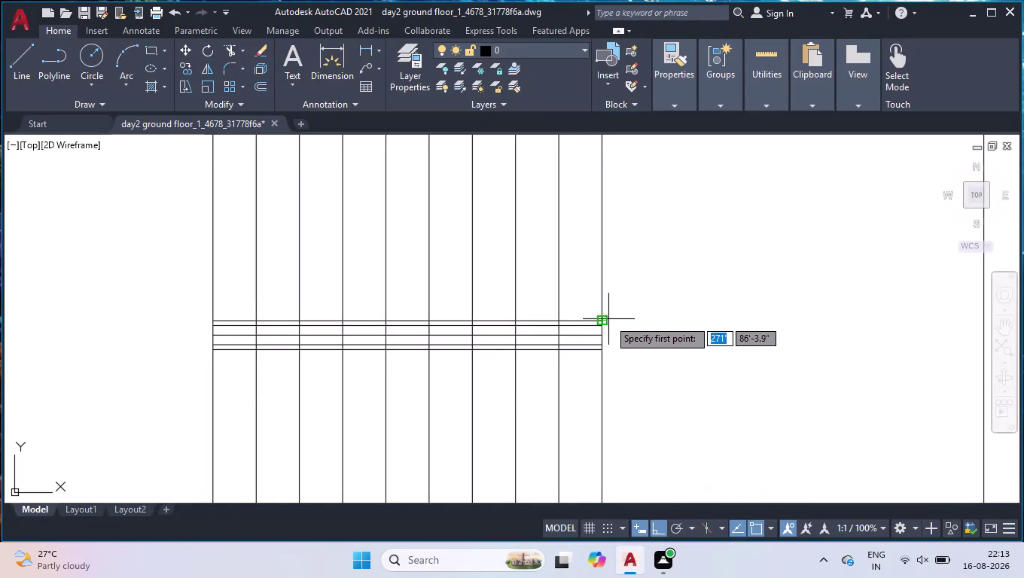
Draw a three-point polyline end cap beyond the beam strip's right end.
scroll(up, 3)
drag(591, 323, 580, 274)
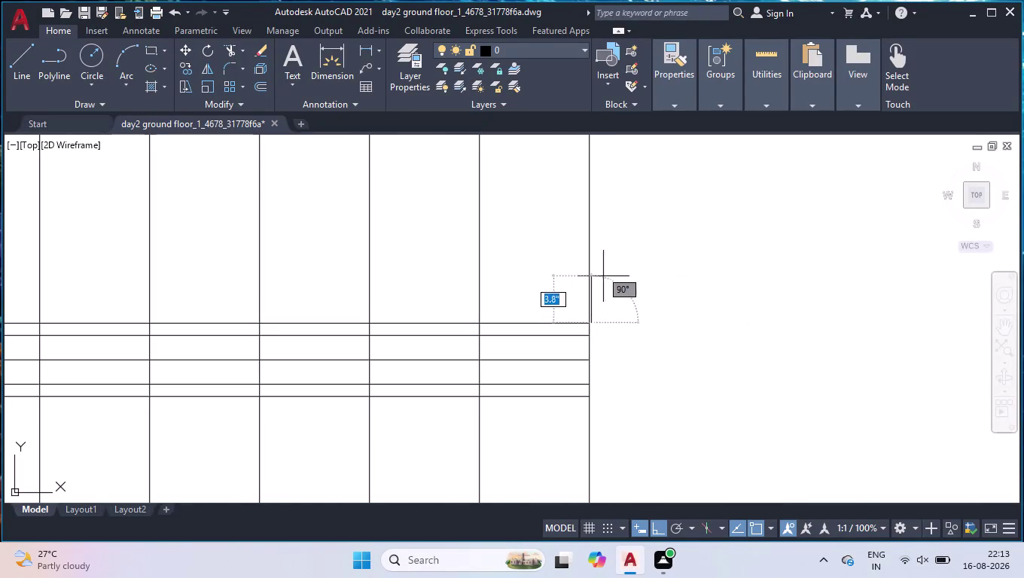
click(614, 324)
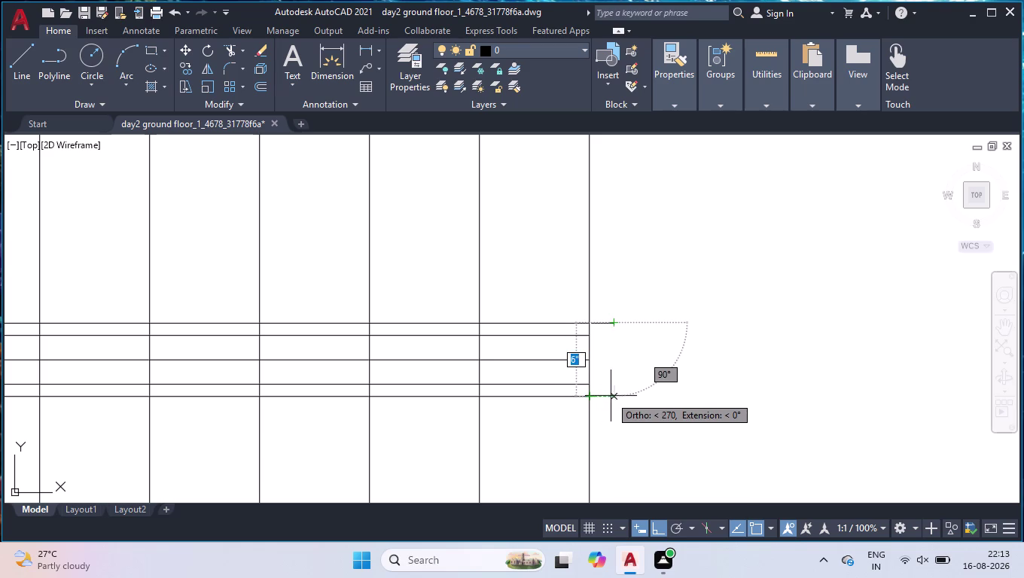
click(614, 398)
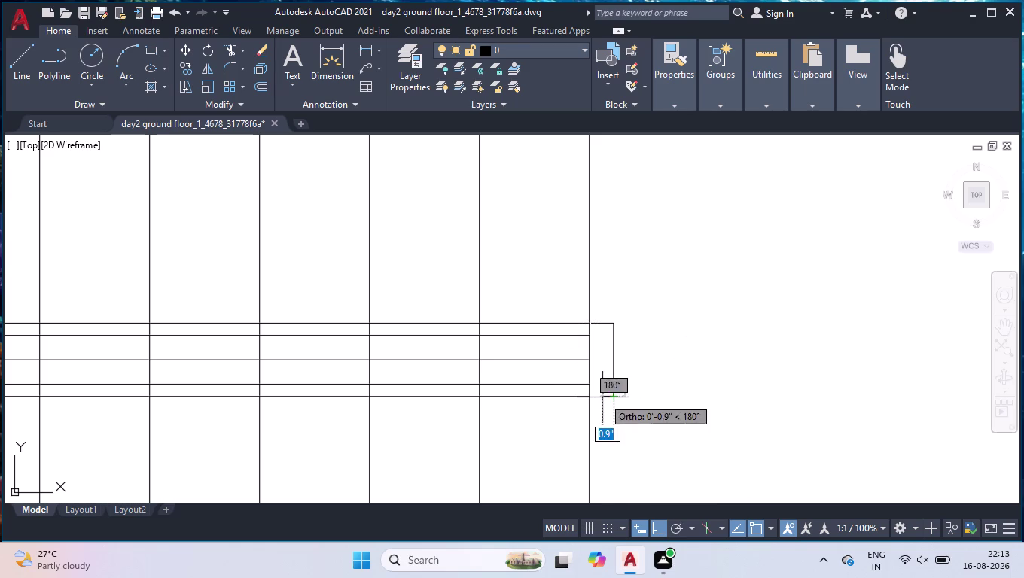
click(592, 399)
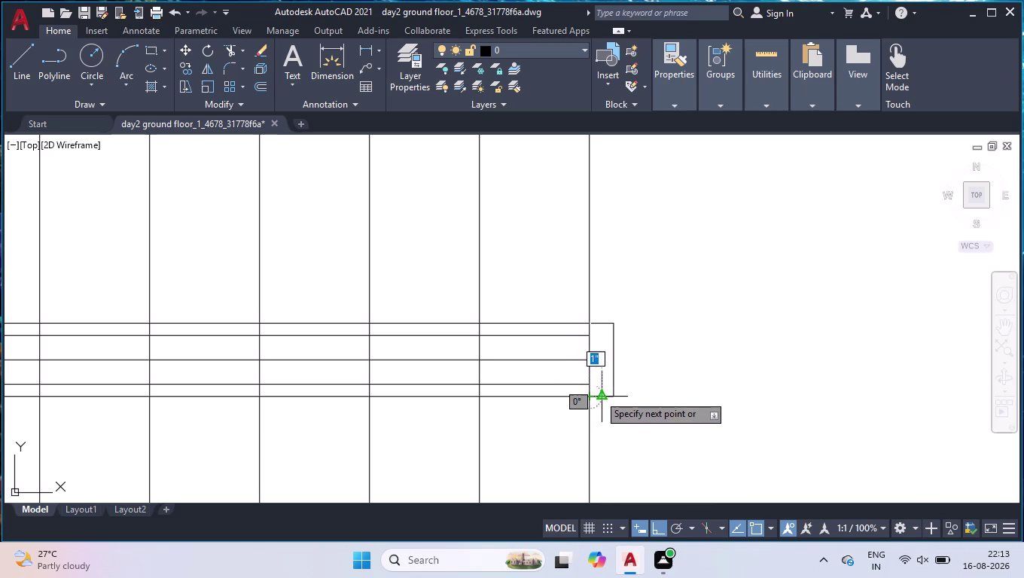
key(space)
Extend the strip lines to the end cap with EX and a fence.
scroll(up, 3)
text(ex)
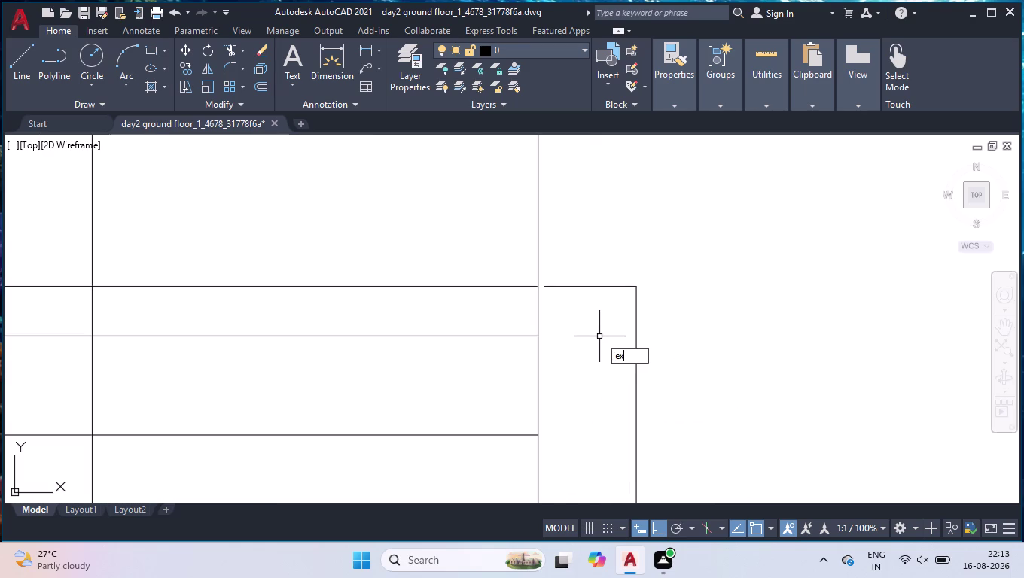
key(Return)
click(613, 250)
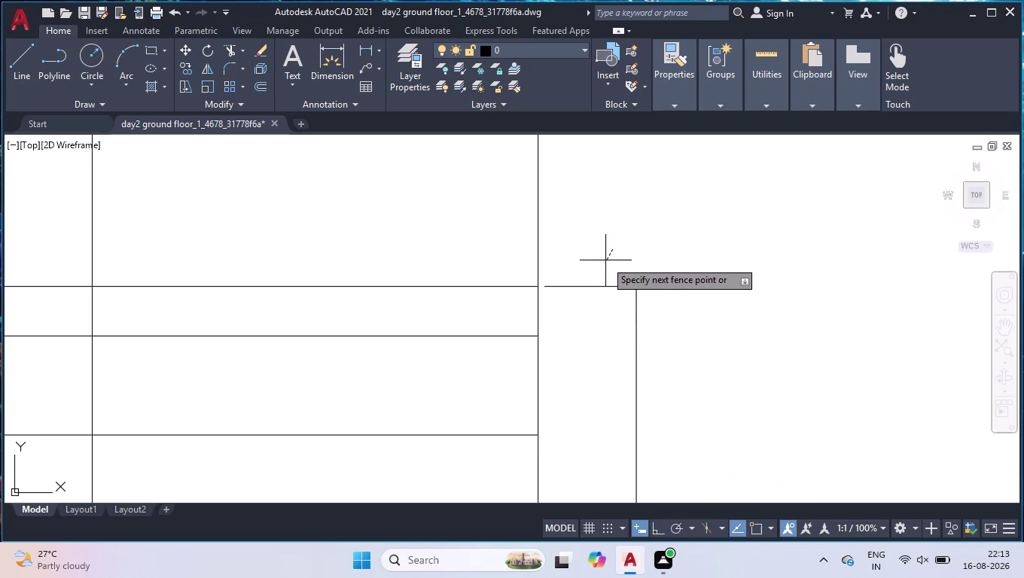
click(557, 299)
key(Return)
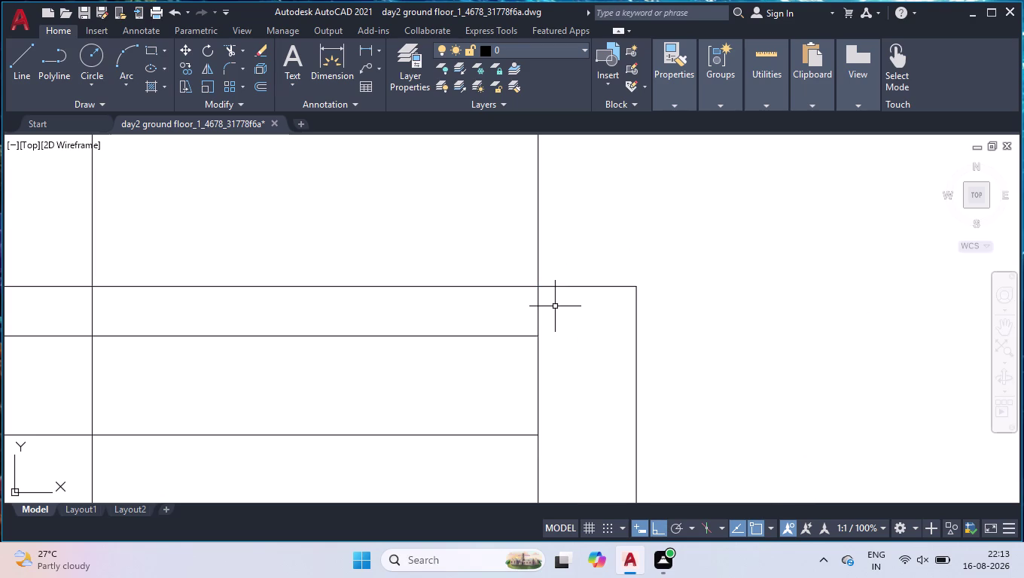
Select the new end cap outline.
scroll(down, 3)
click(692, 233)
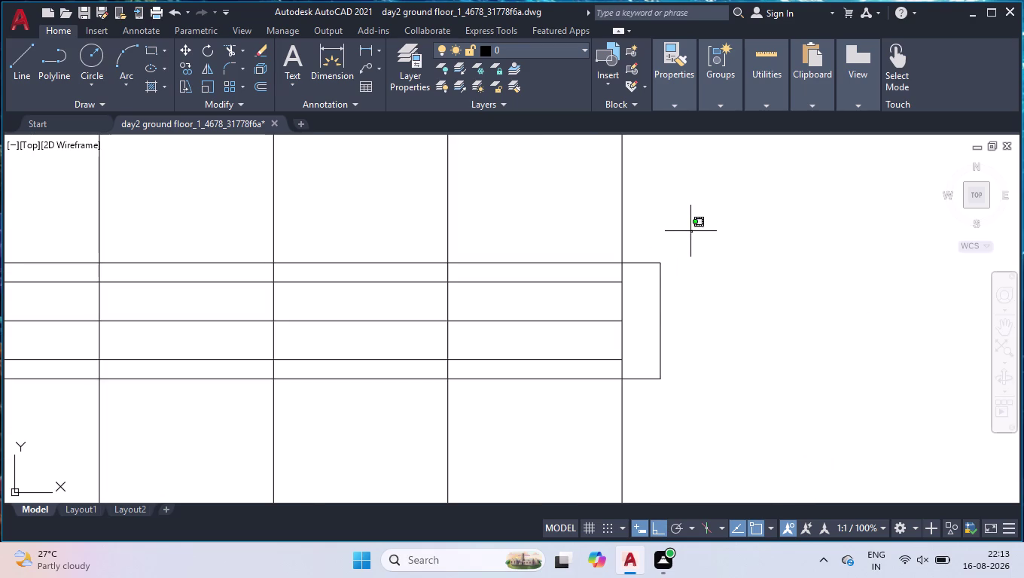
click(647, 419)
Select the right-end cap outline with a window.
key(j)
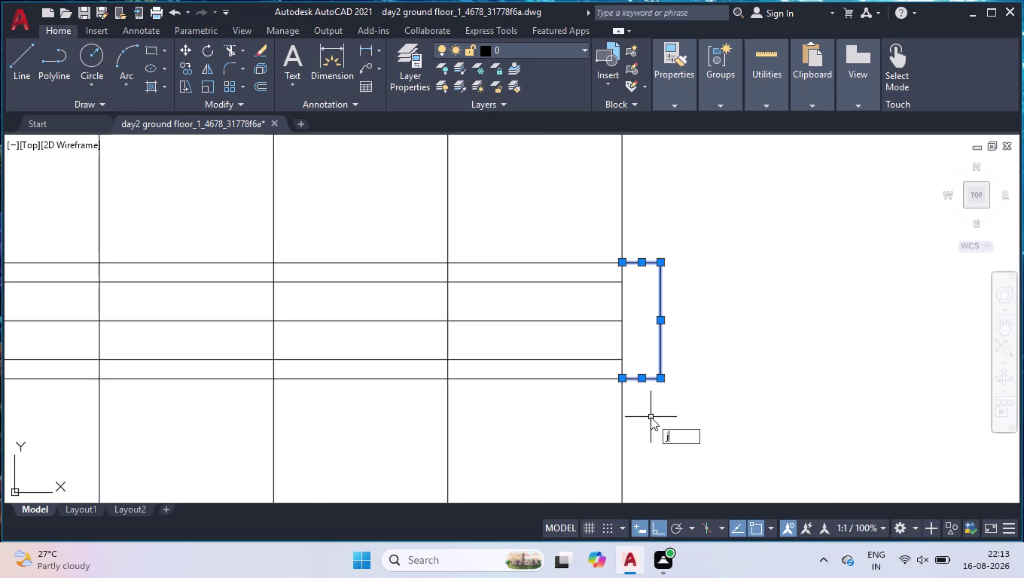
key(Return)
click(728, 229)
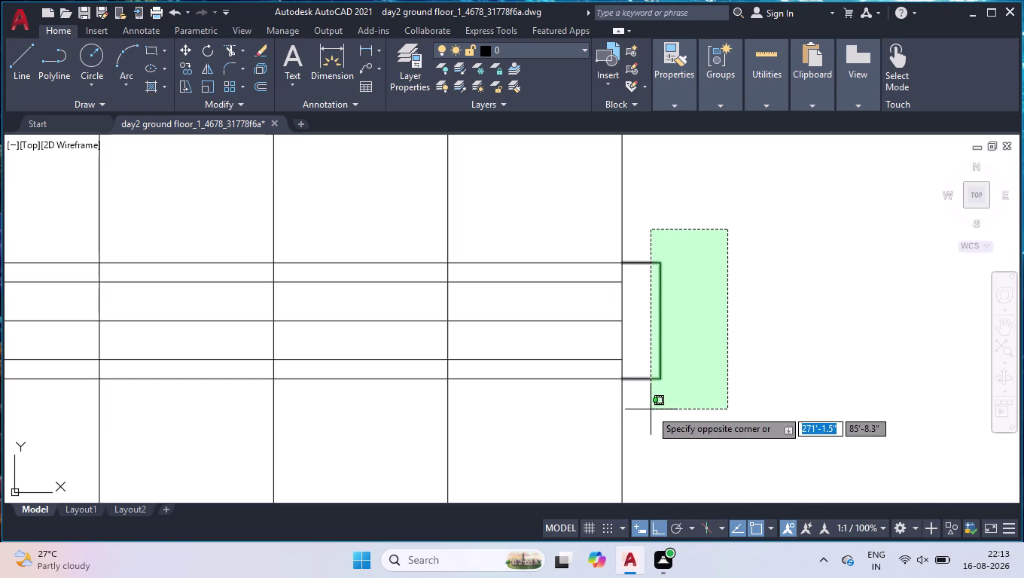
click(651, 409)
Mirror the end cap about the vertical grid line, keeping the original.
text(mi)
key(Return)
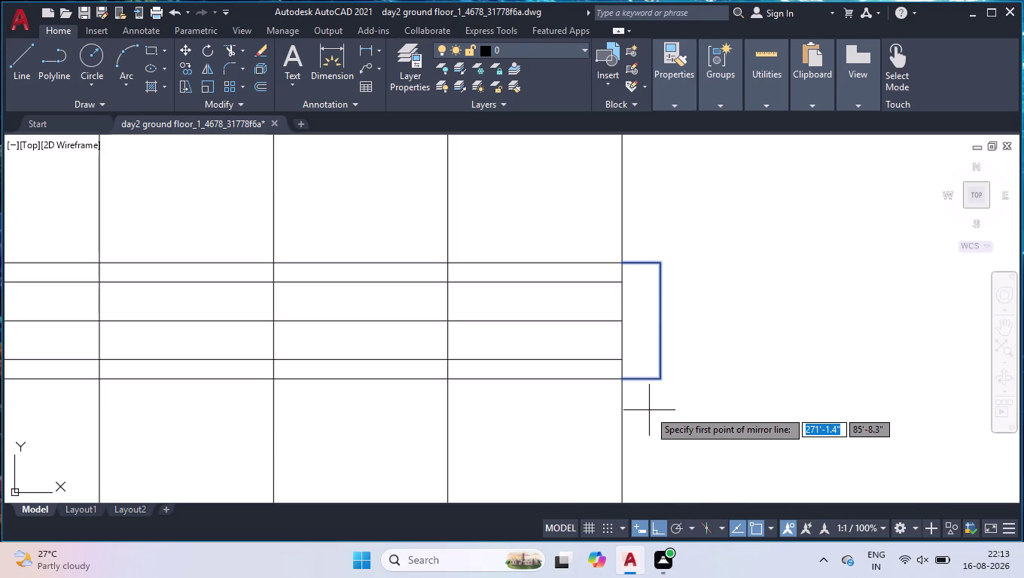
click(623, 378)
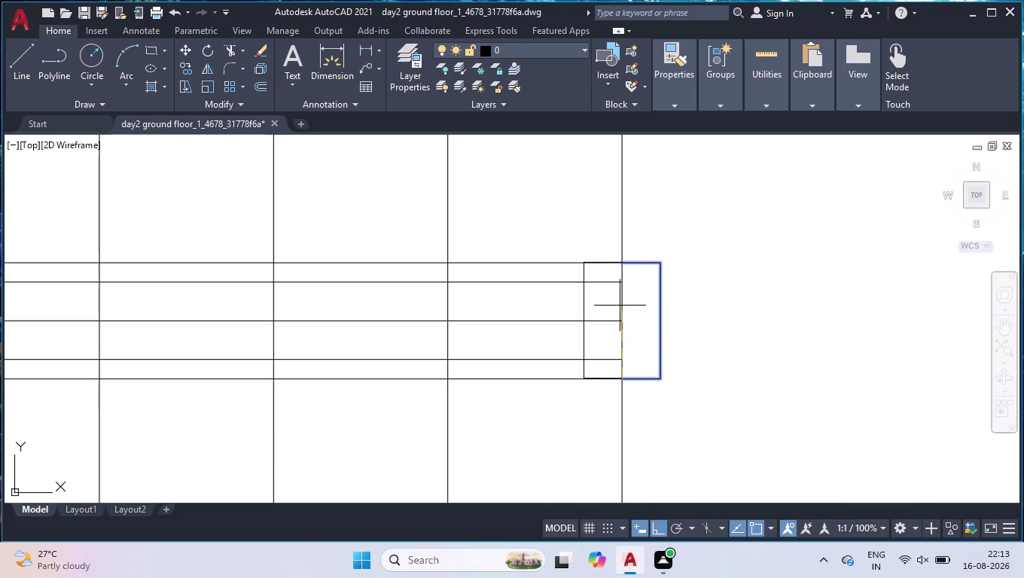
click(621, 266)
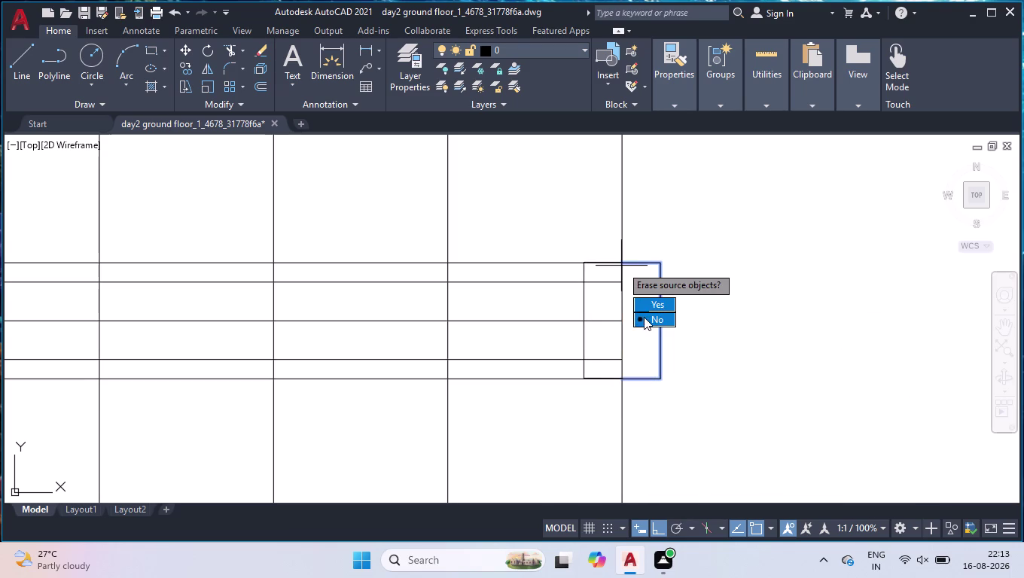
drag(644, 318, 622, 265)
Move the mirrored end cap copy to the beam strip's left end.
click(584, 296)
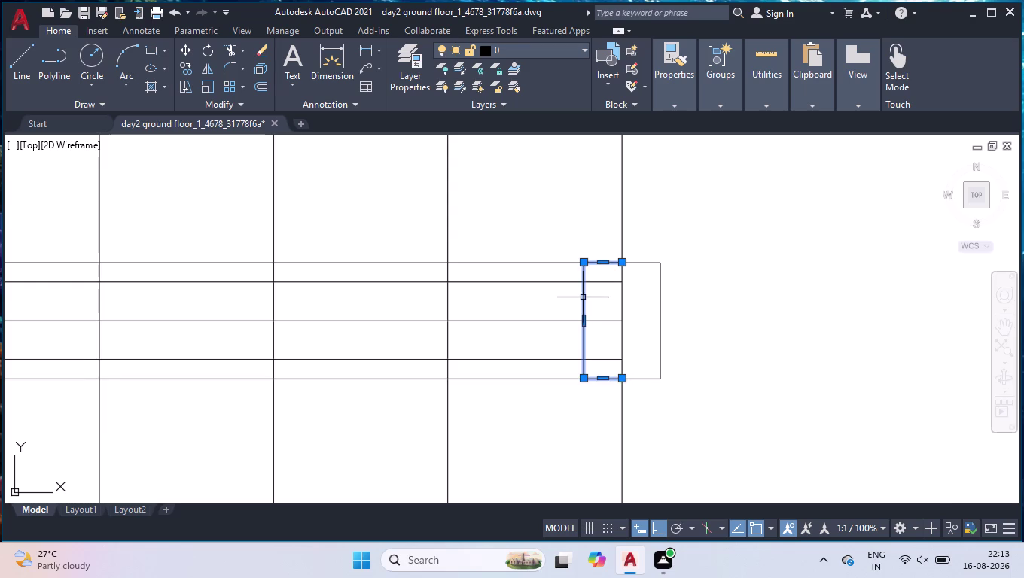
text(mov)
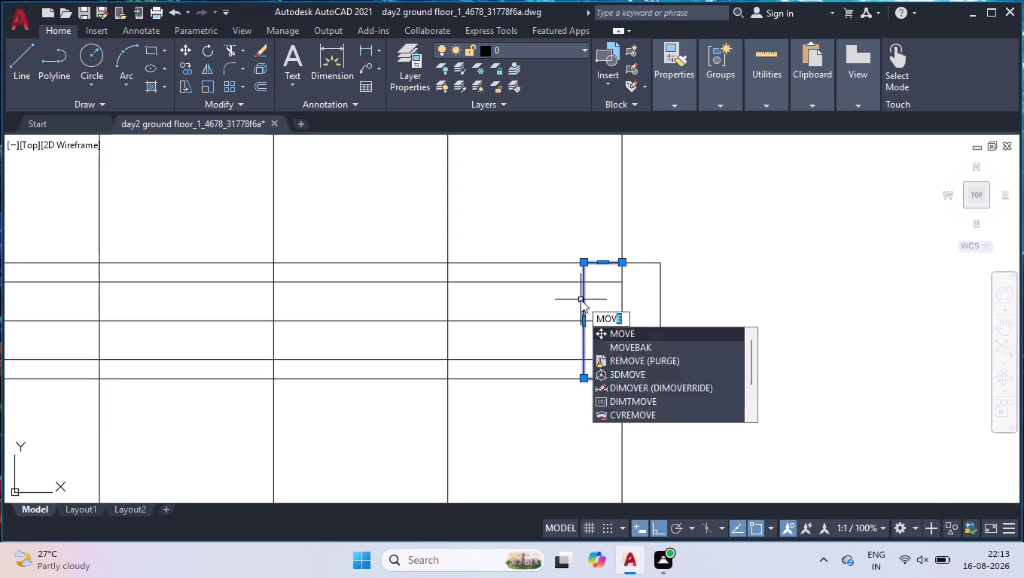
key(Return)
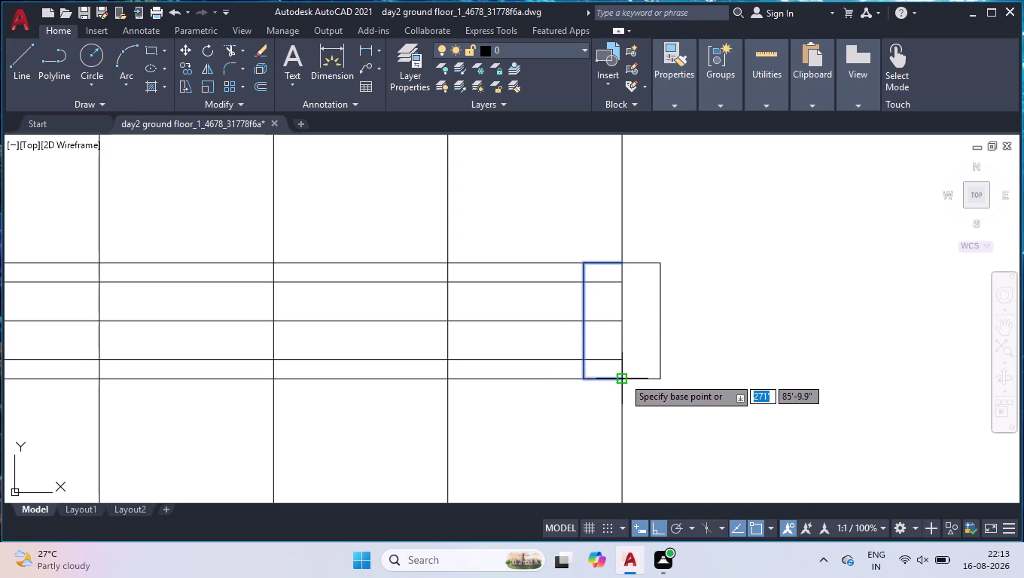
click(623, 377)
scroll(down, 3)
scroll(up, 3)
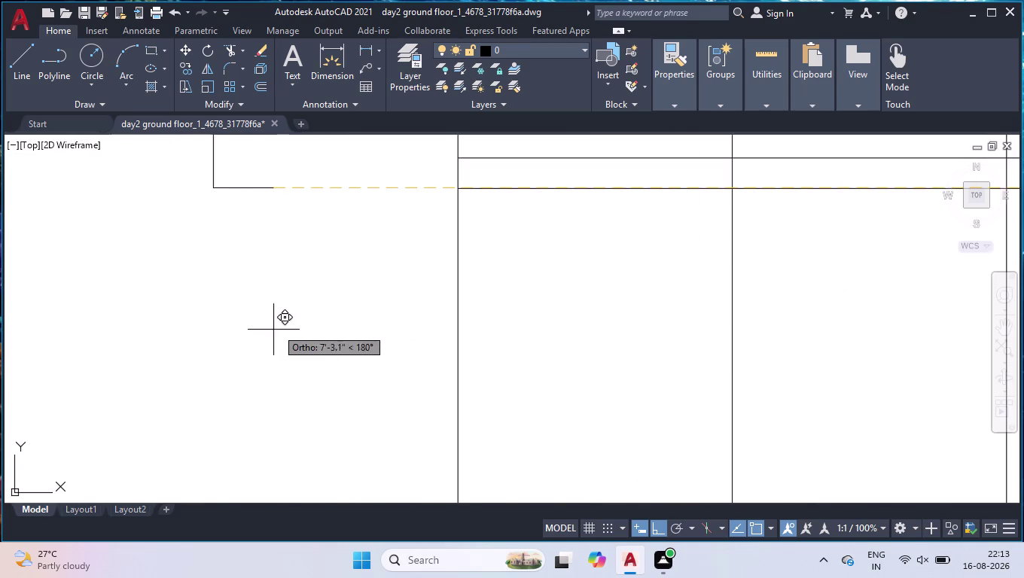
scroll(down, 3)
scroll(up, 3)
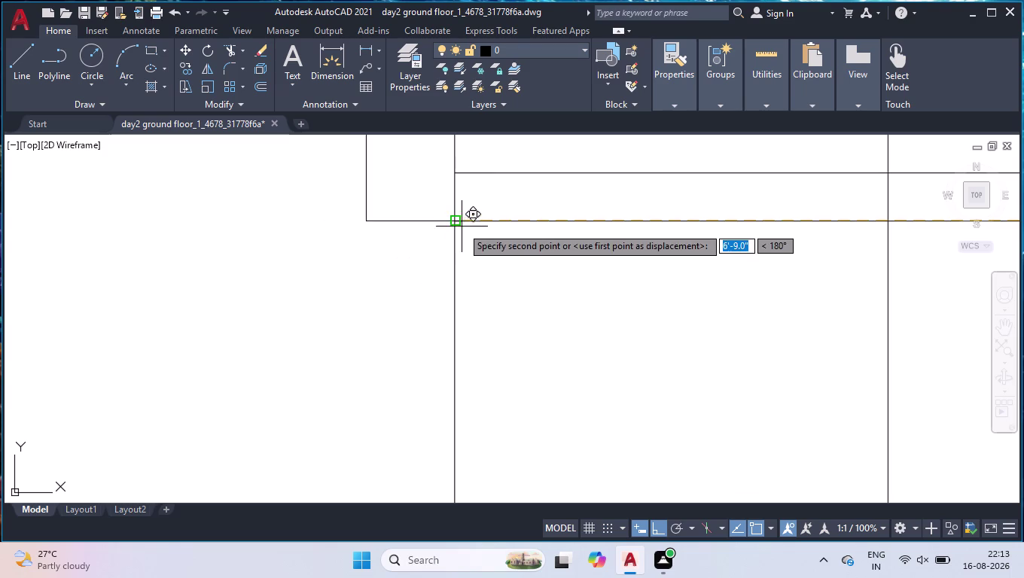
click(458, 223)
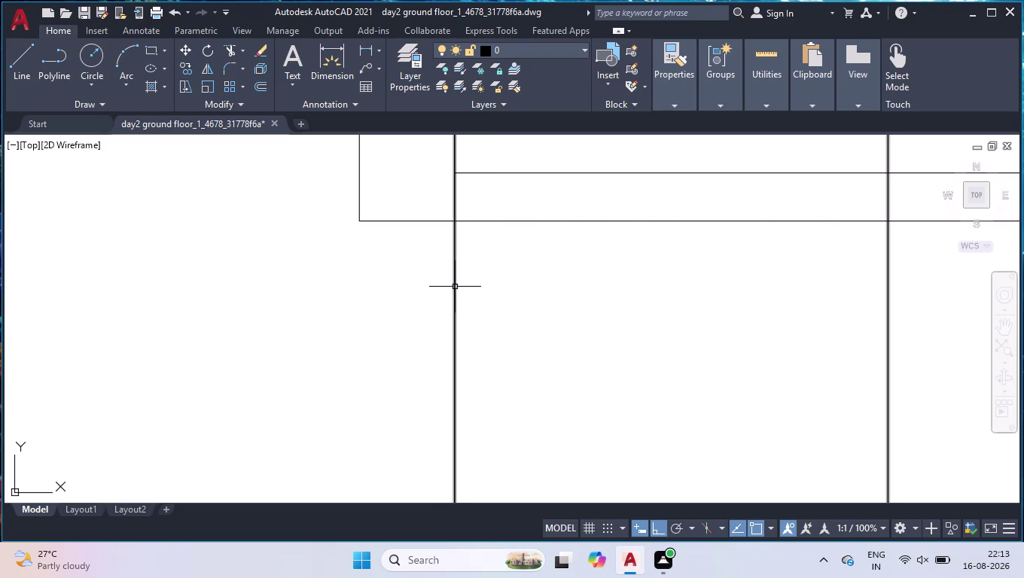
scroll(down, 3)
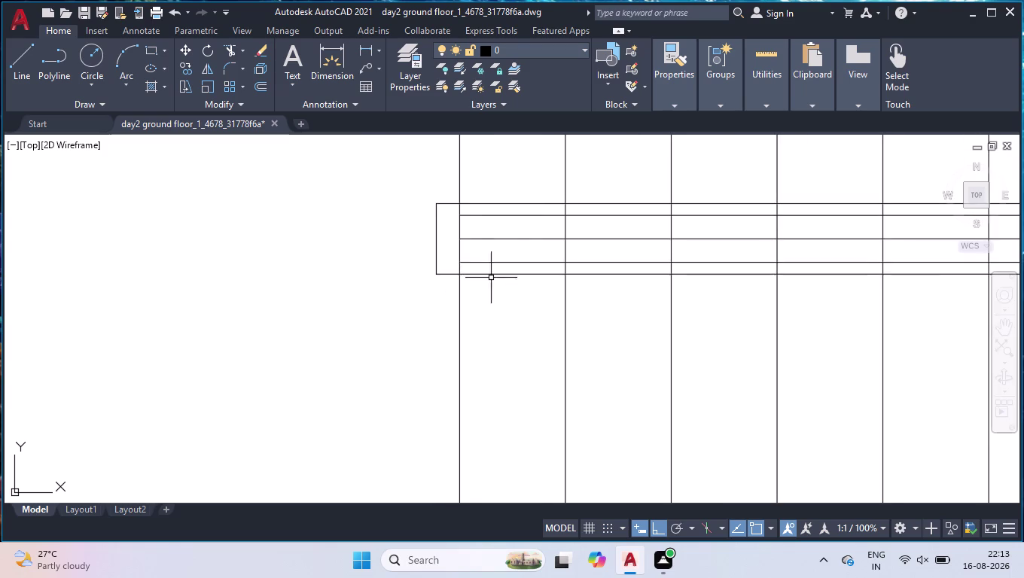
scroll(down, 3)
scroll(down, 3)
scroll(up, 3)
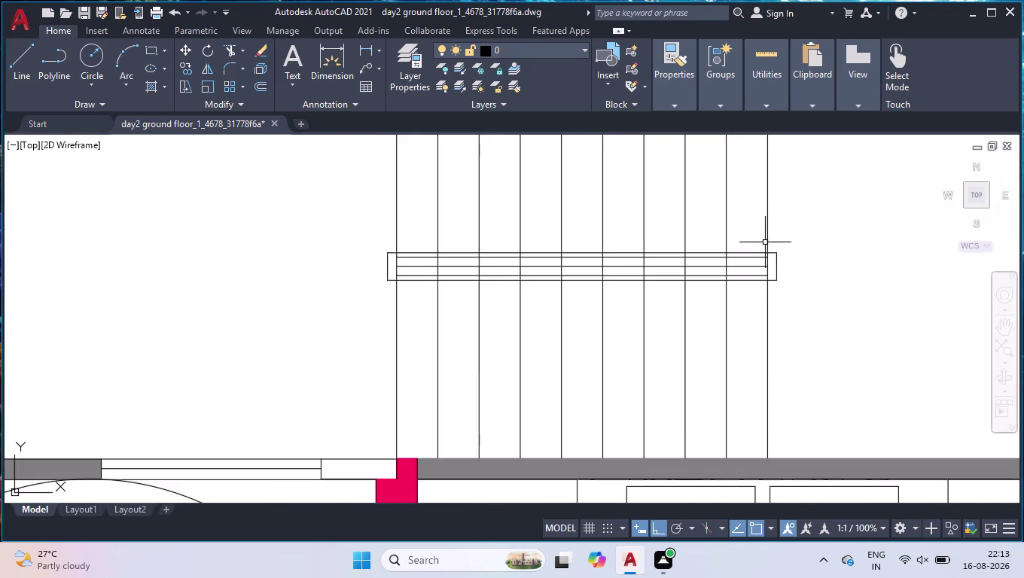
scroll(up, 3)
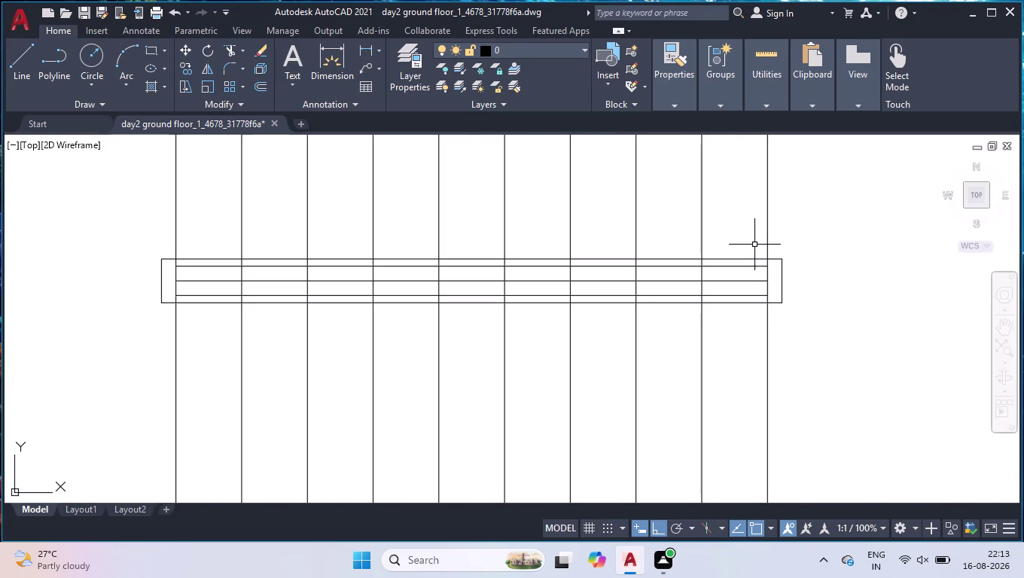
Trim the first bay's inner strip lines and two leftover segments using TR.
text(tr)
key(Return)
click(188, 272)
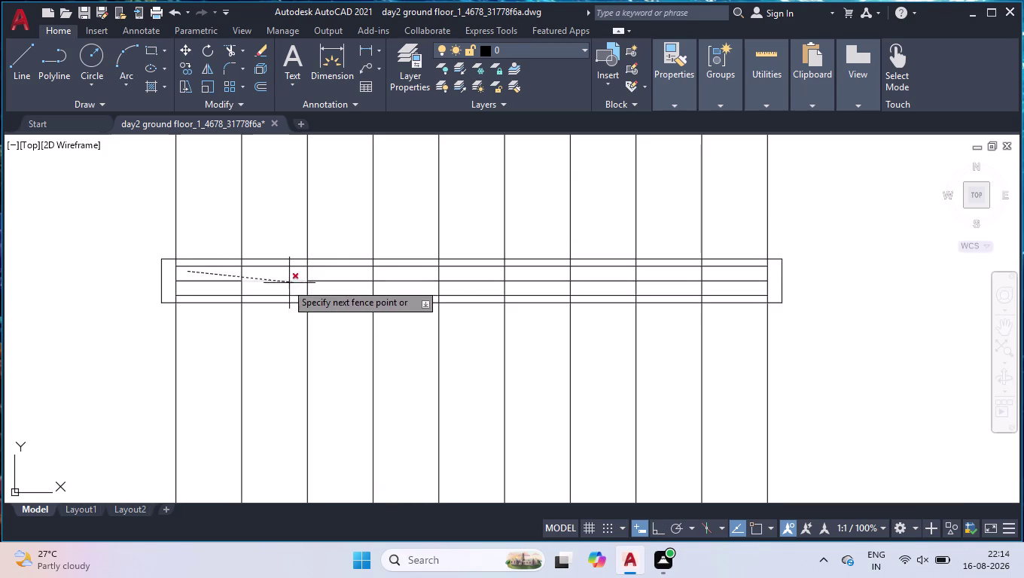
click(216, 282)
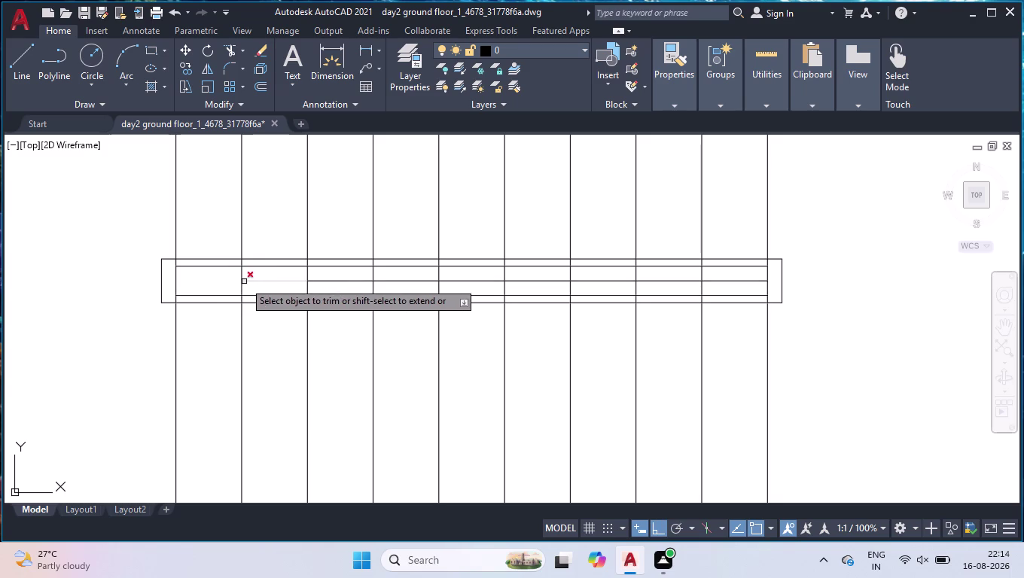
click(202, 281)
click(731, 280)
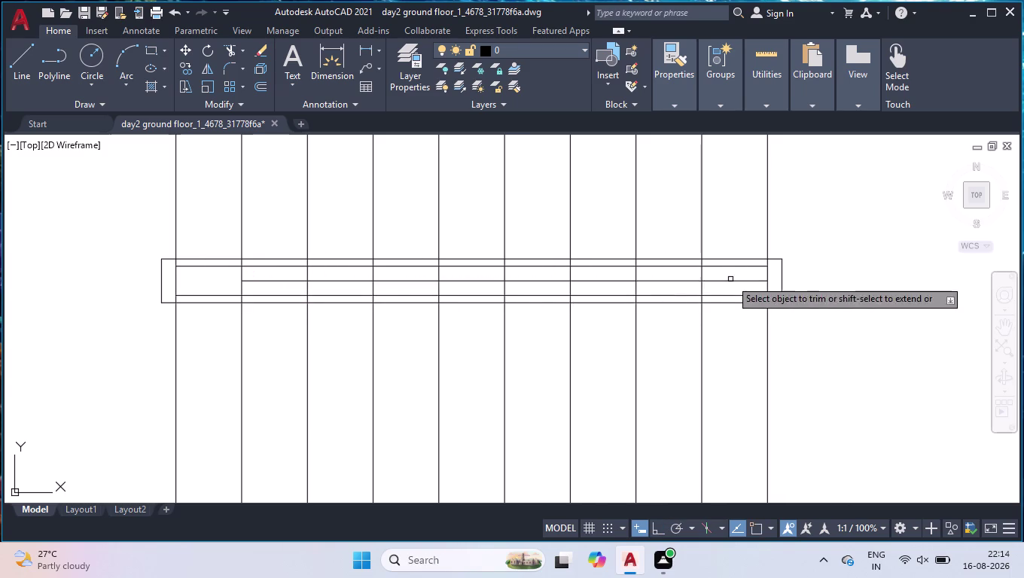
Trim further inner strip segments with a fence and individual picks.
click(735, 279)
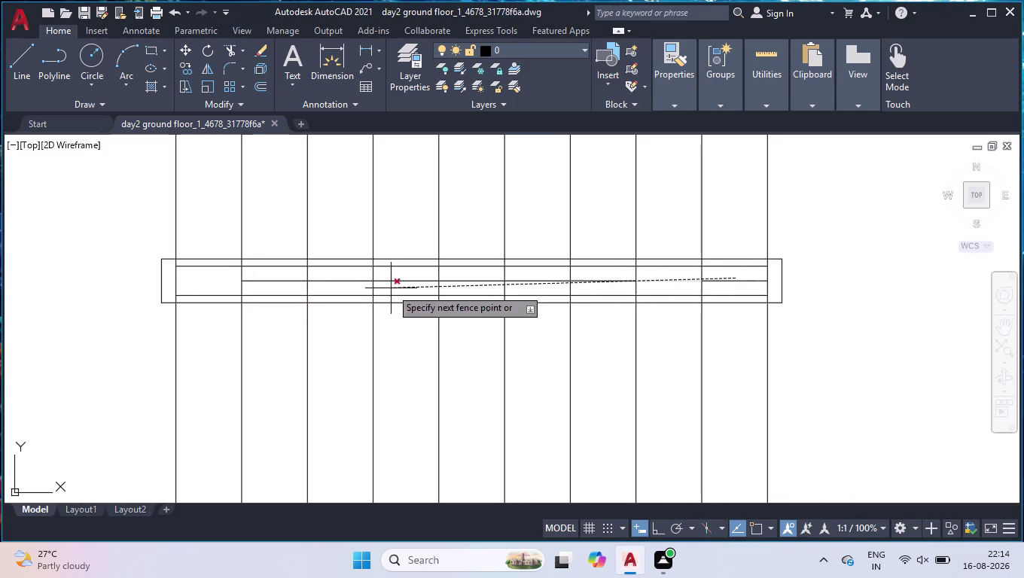
click(390, 285)
click(272, 278)
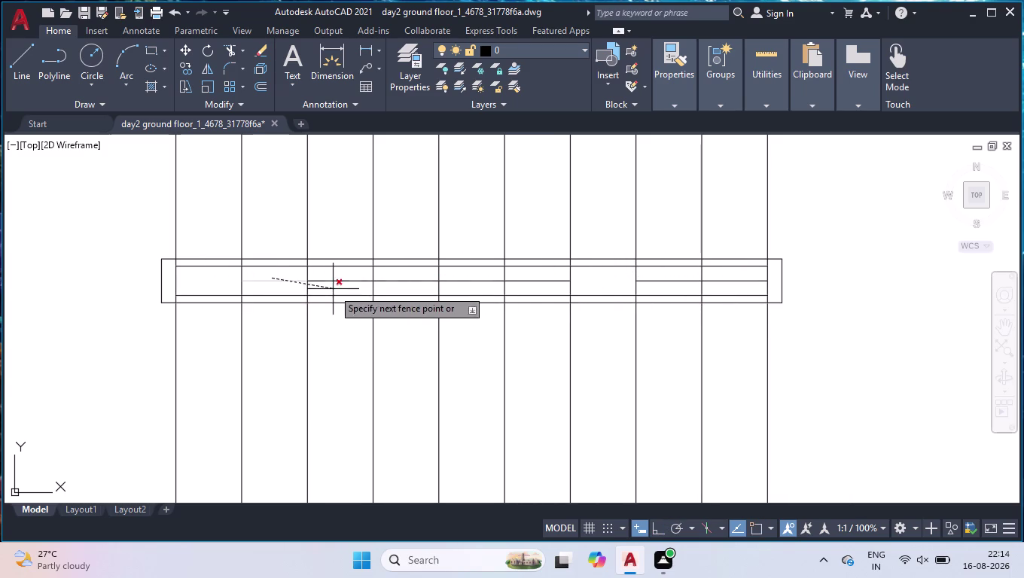
click(339, 288)
click(340, 281)
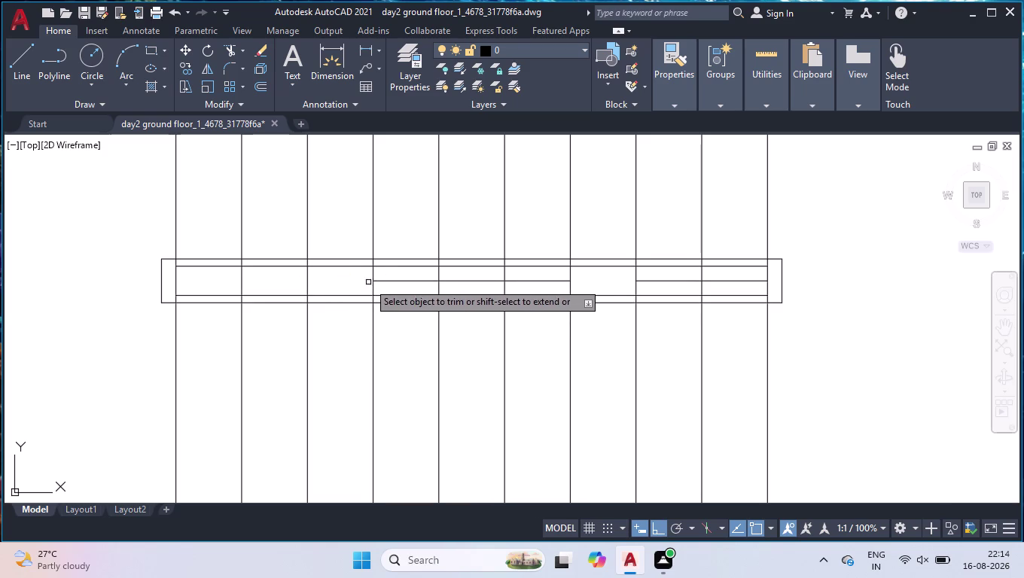
click(379, 280)
Trim the last inner segments from the strip centre to the right end.
click(476, 284)
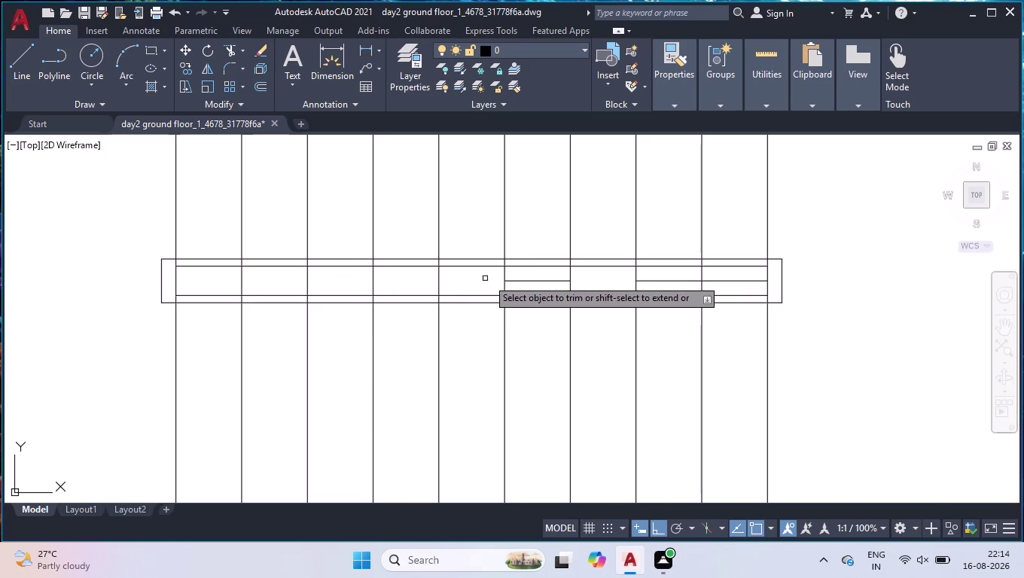
click(508, 280)
click(640, 283)
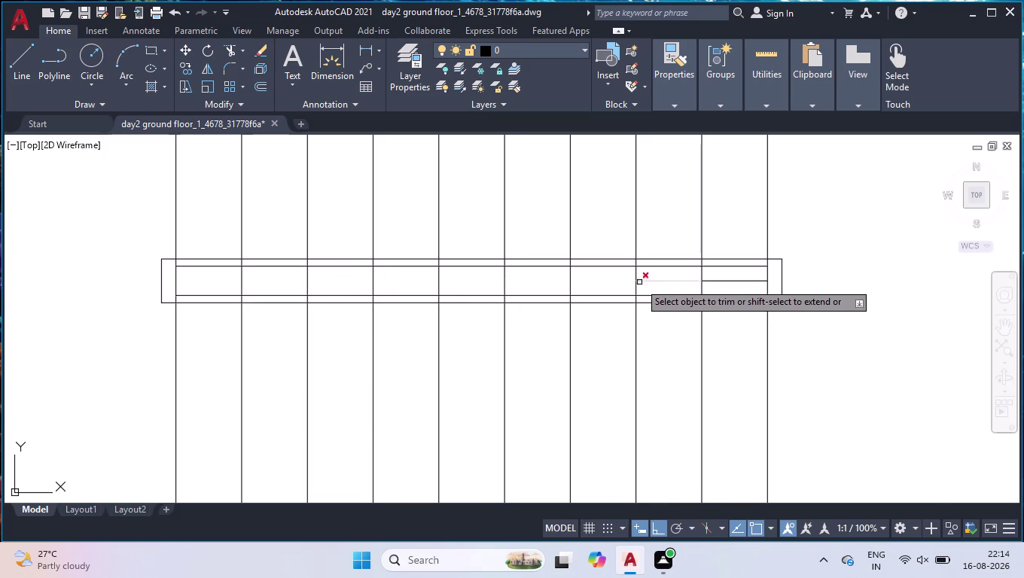
click(709, 282)
click(720, 272)
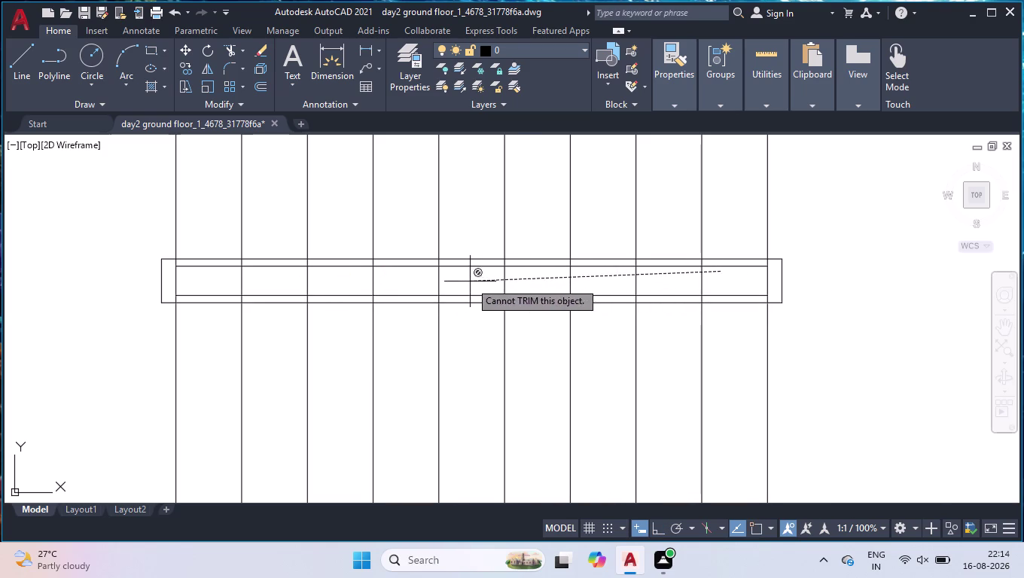
click(434, 282)
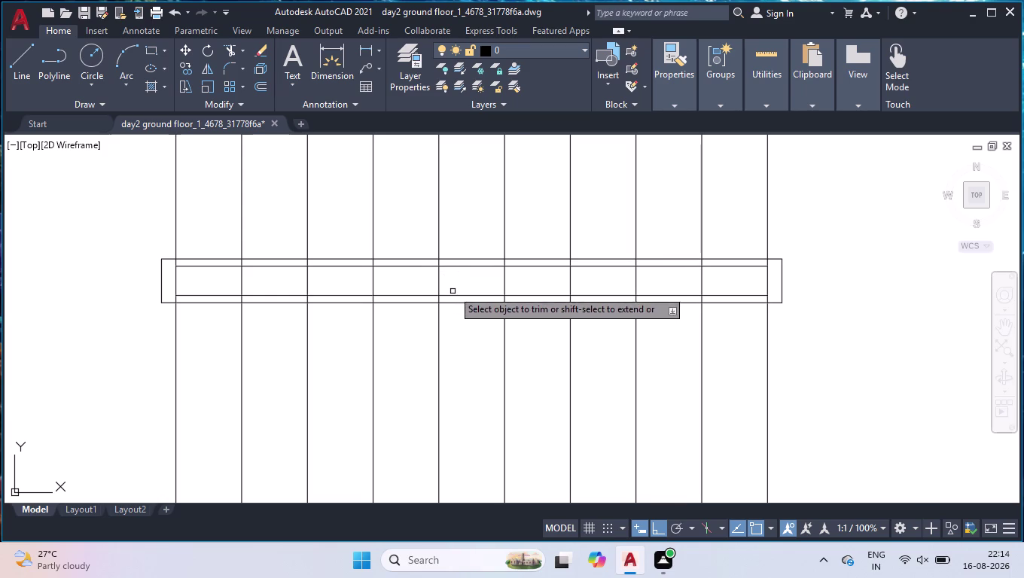
End Trim and open the grid-line array's source for editing via one grid line.
key(space)
click(440, 248)
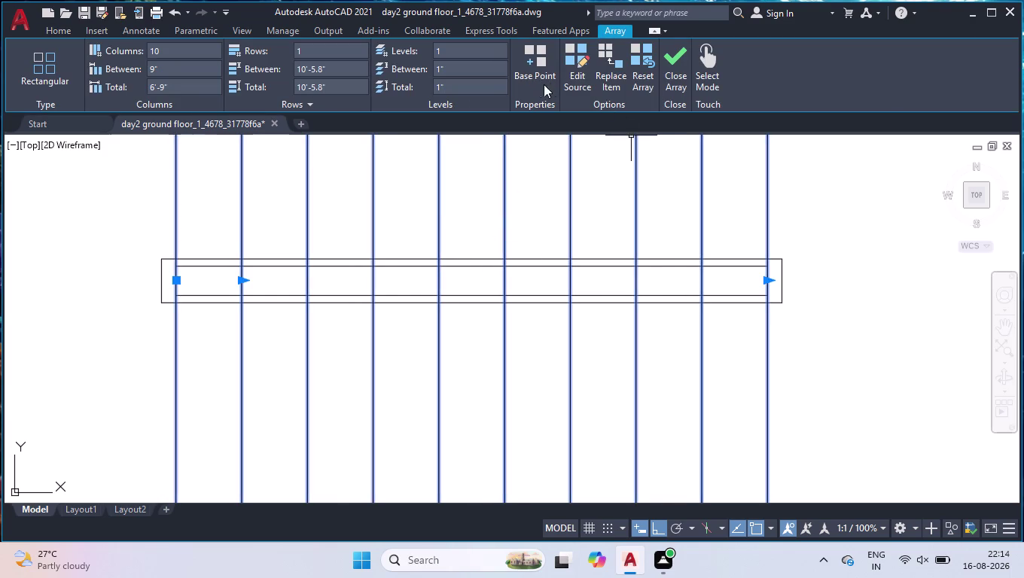
click(588, 76)
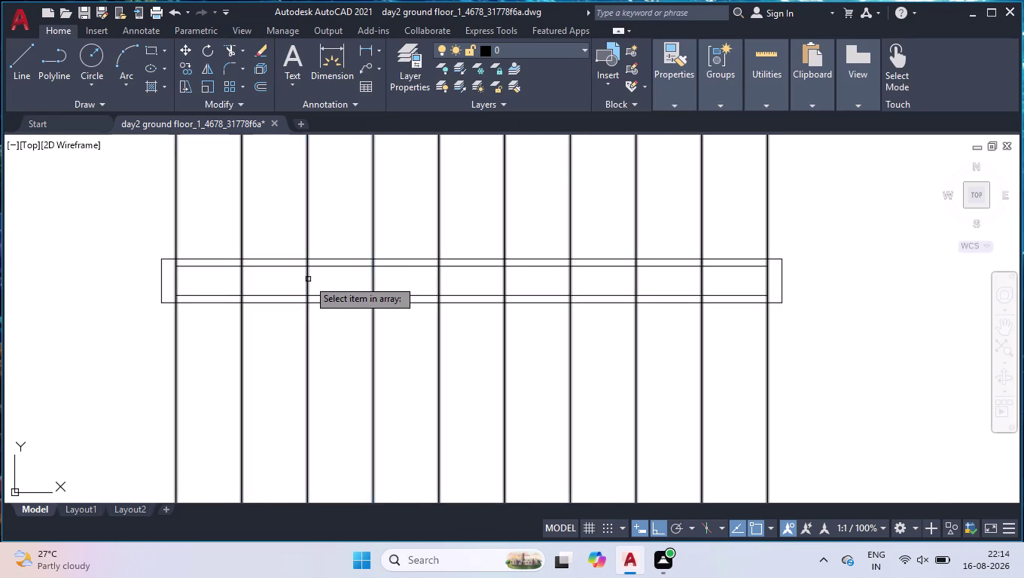
click(309, 279)
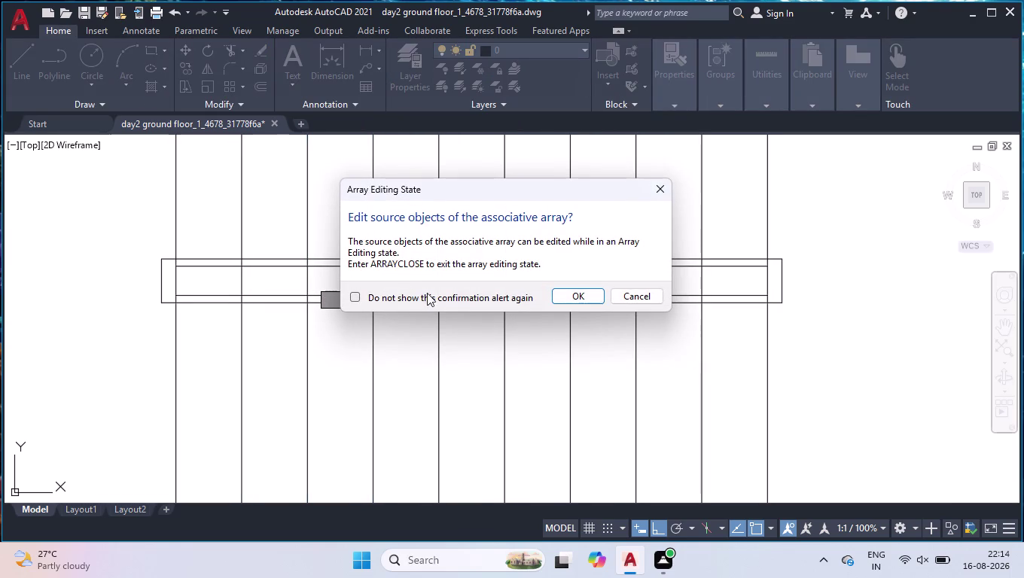
click(558, 294)
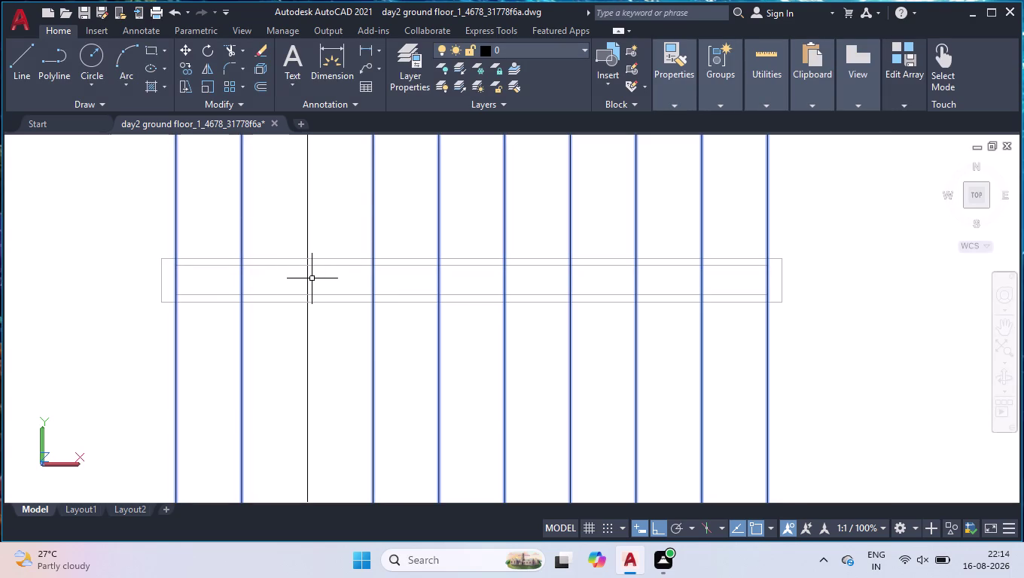
key(space)
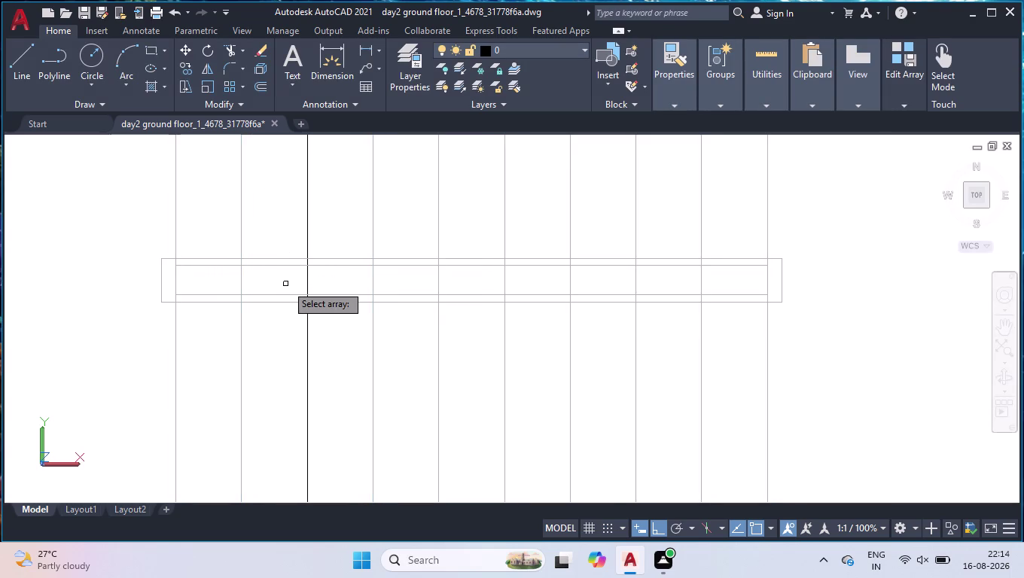
key(space)
key(space)
key(space)
key(space)
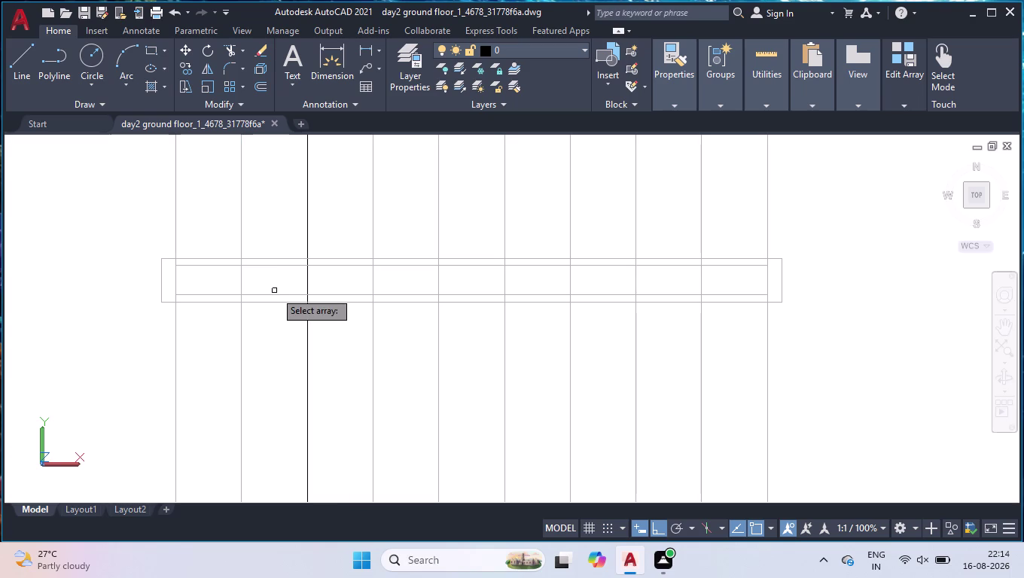
key(l)
key(Return)
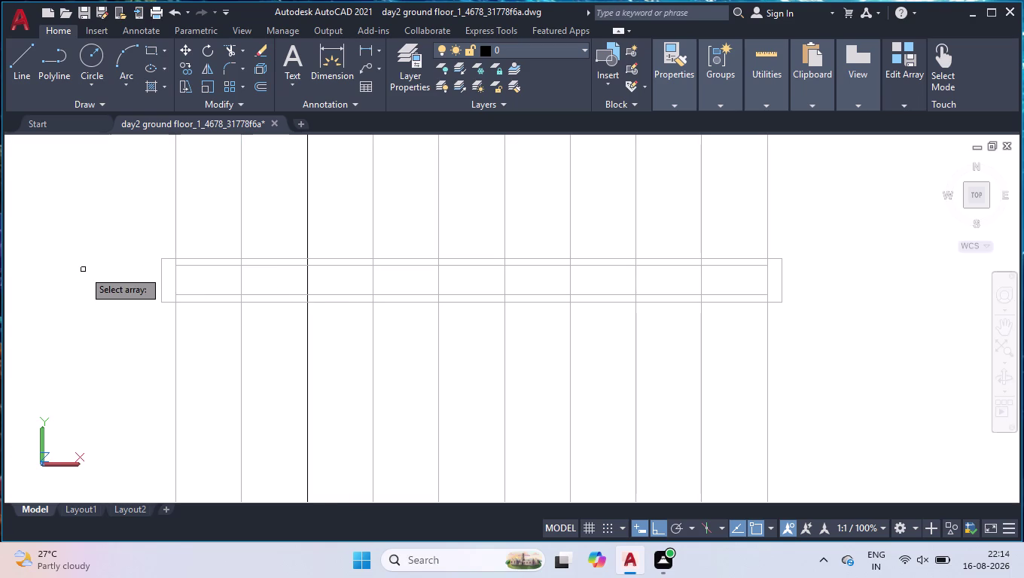
click(84, 268)
click(46, 350)
scroll(down, 3)
scroll(down, 3)
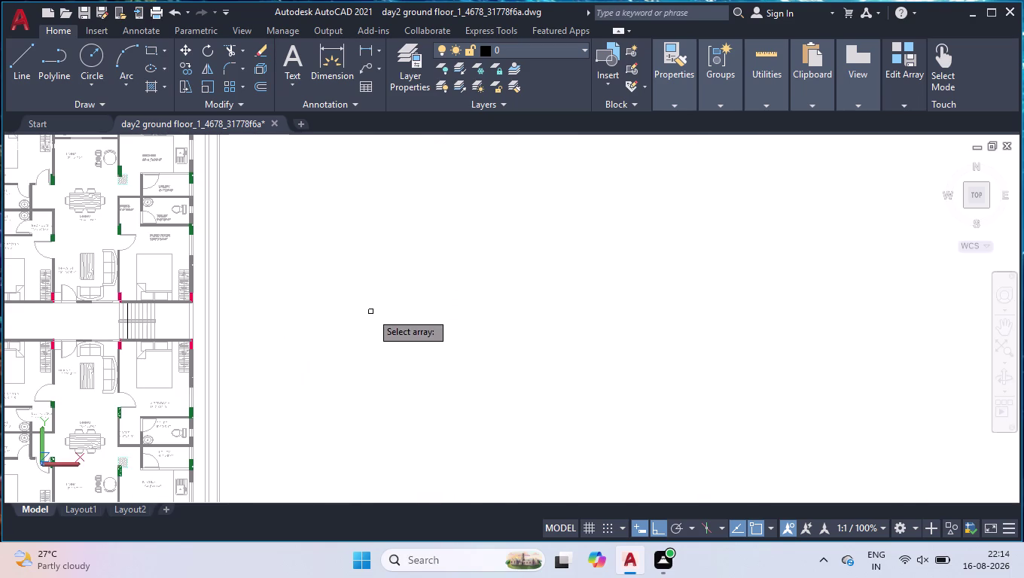
scroll(up, 3)
key(Return)
click(345, 319)
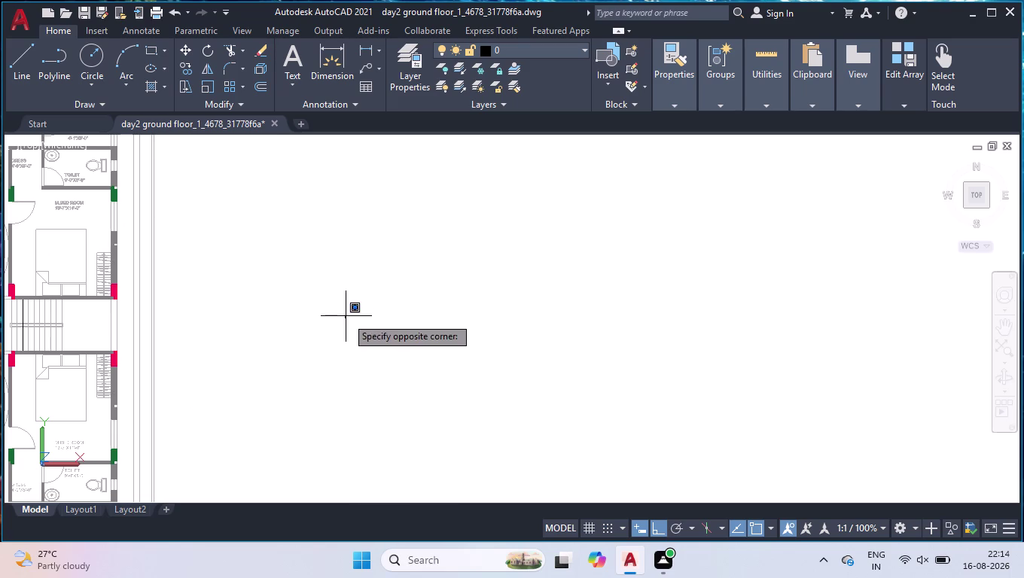
right_click(338, 321)
click(339, 326)
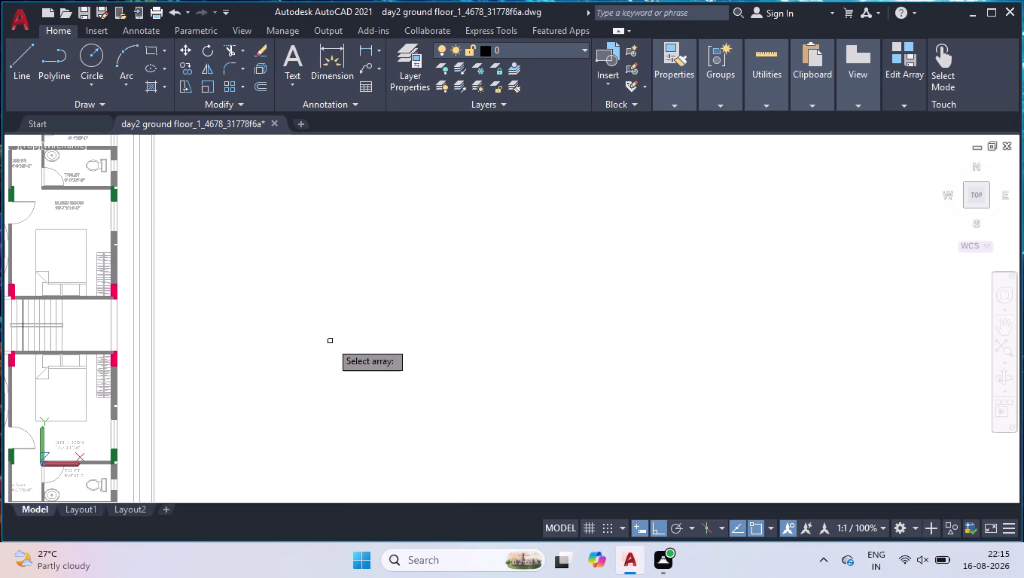
key(ctrl+shift+o)
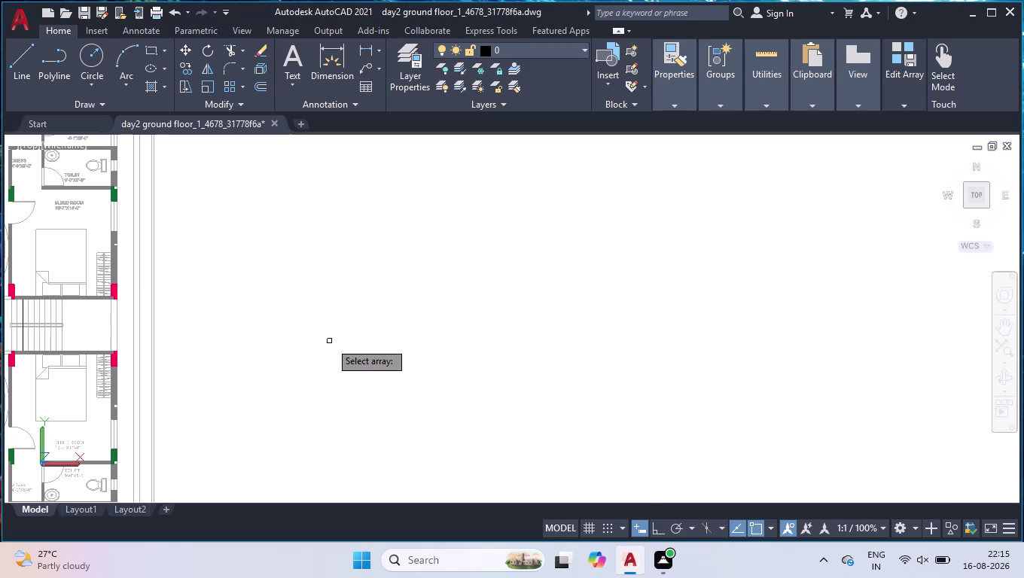
key(ctrl+shift+o)
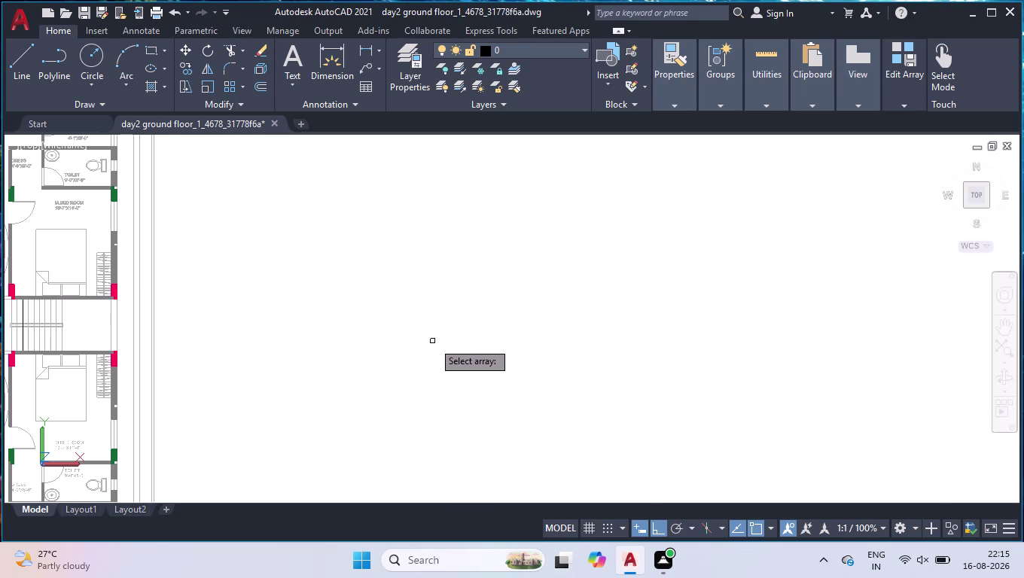
right_click(433, 342)
right_click(457, 349)
key(space)
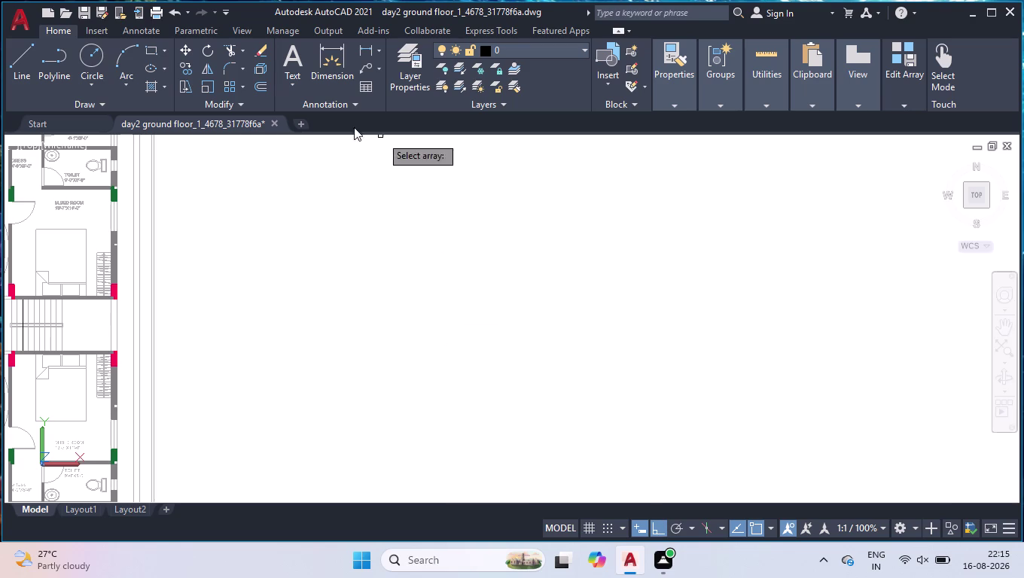
Try picking an array in the plan, including the stair treads.
scroll(down, 3)
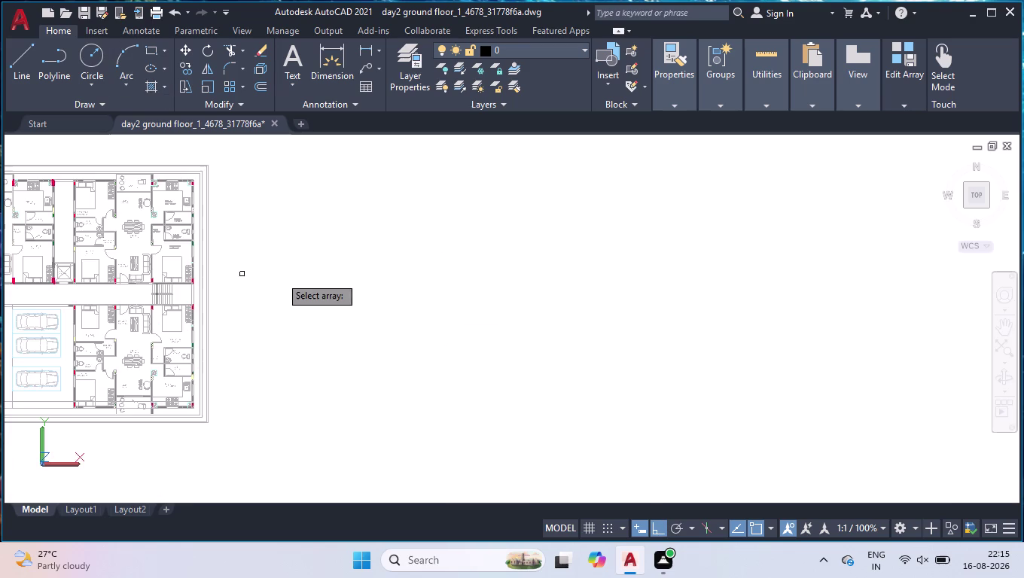
scroll(down, 3)
scroll(up, 3)
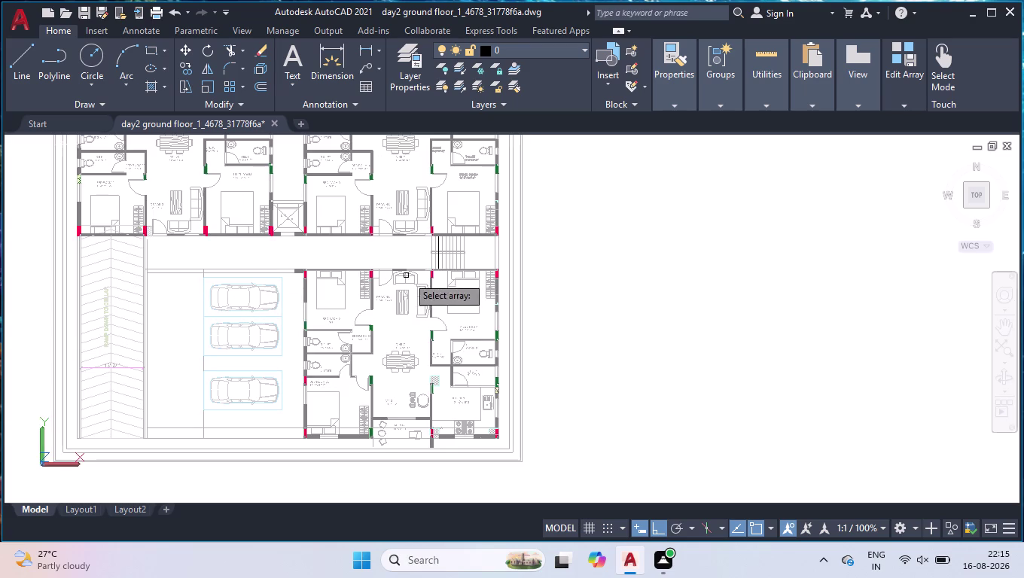
click(549, 267)
click(575, 298)
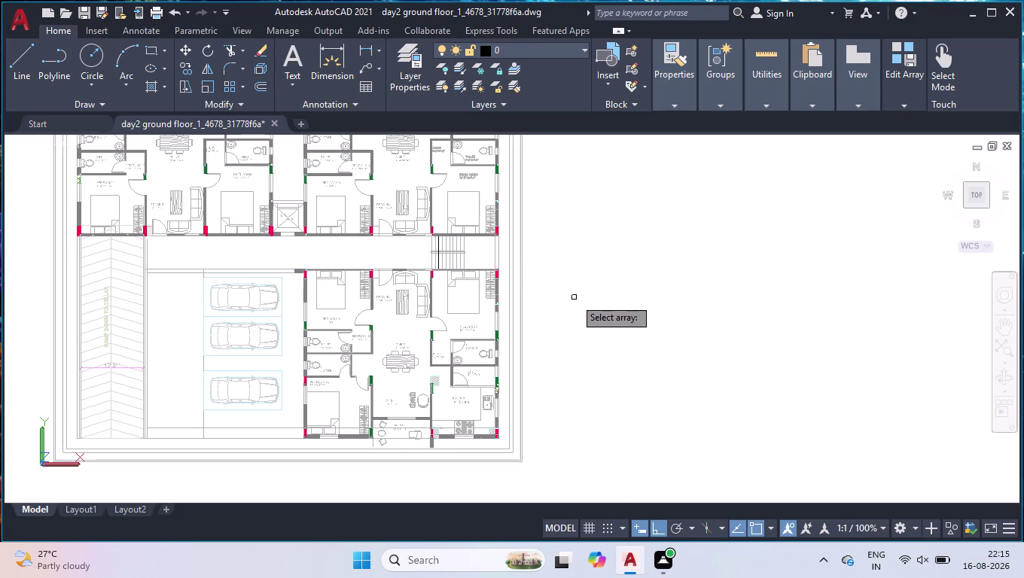
key(space)
key(space)
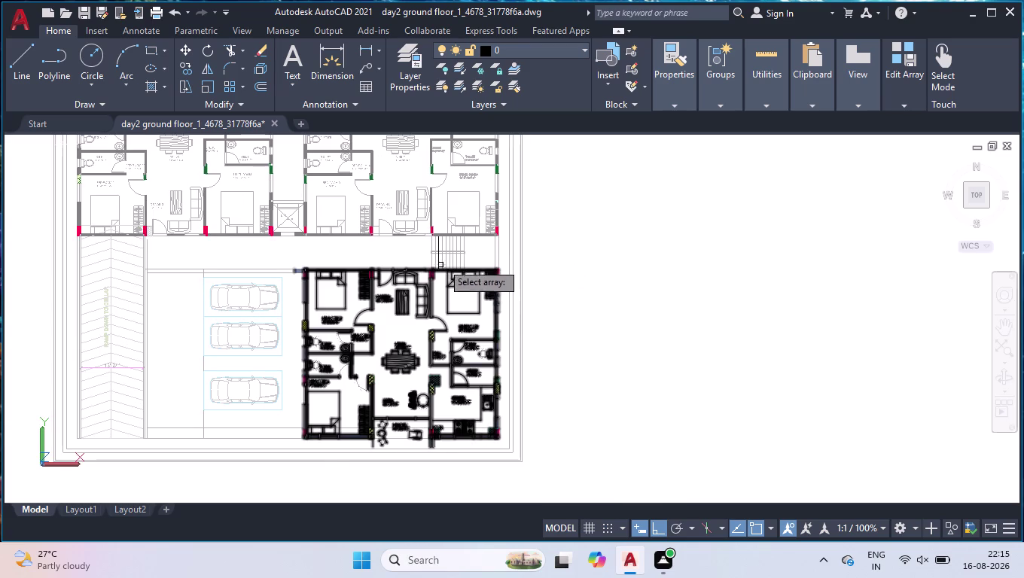
scroll(up, 3)
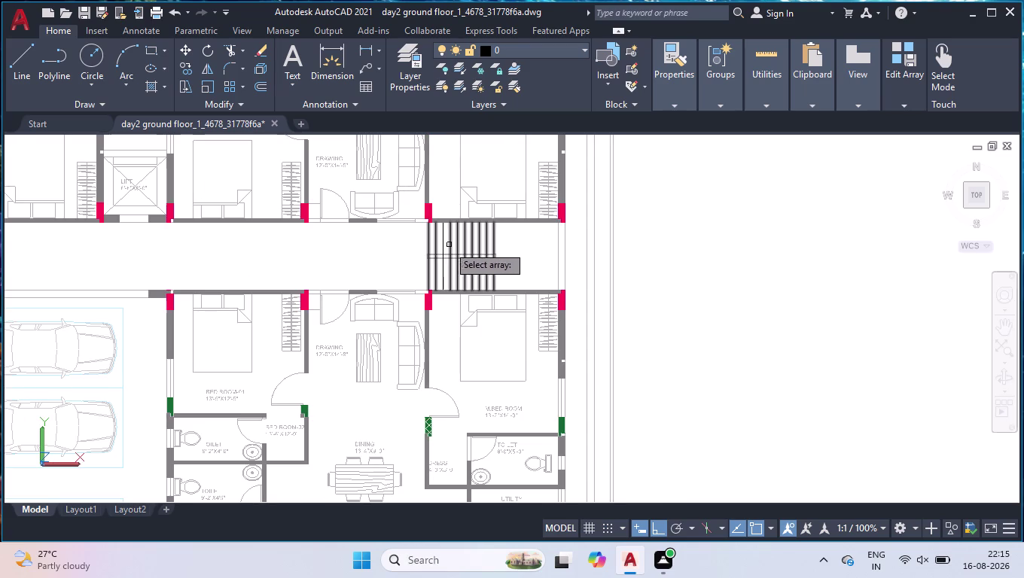
click(444, 245)
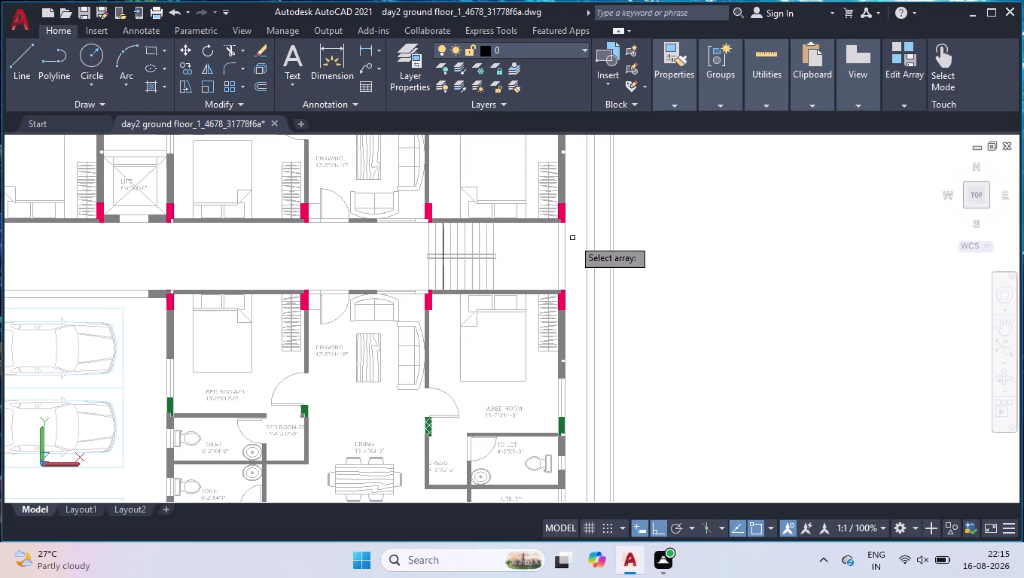
key(Return)
Retry picking the stair tread lines, then quit so the save prompt appears.
scroll(up, 3)
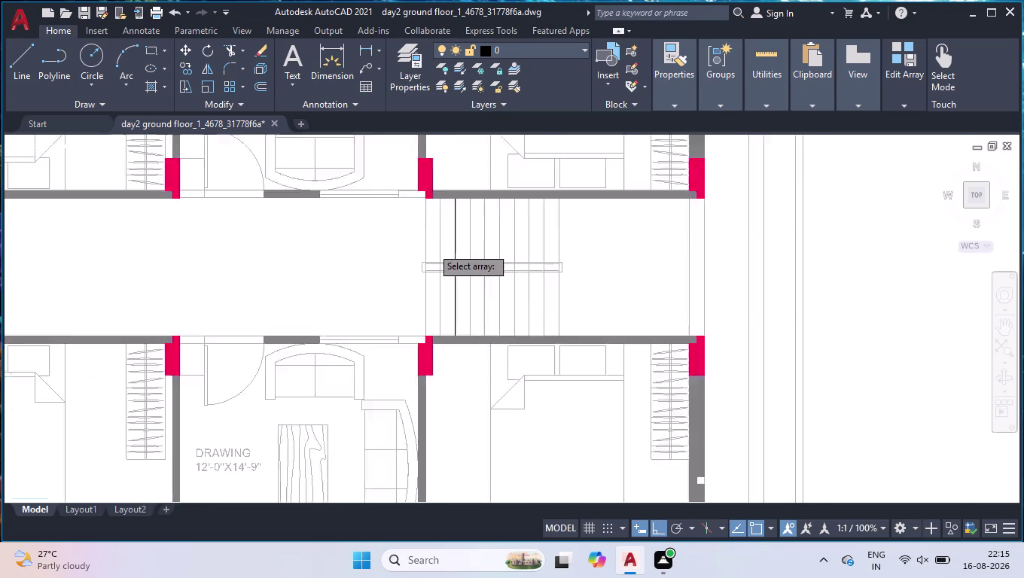
click(464, 242)
click(464, 242)
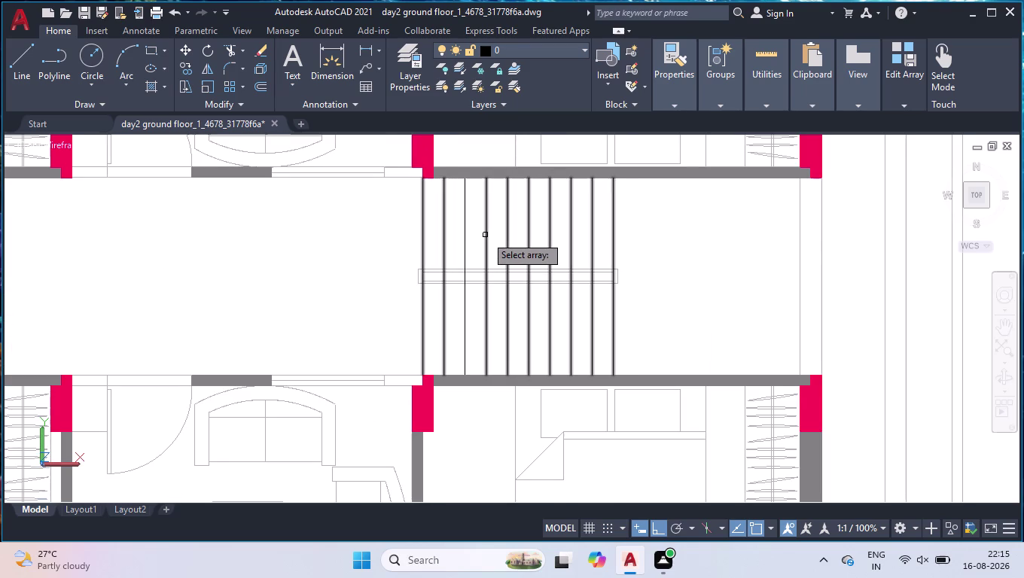
click(486, 235)
key(Return)
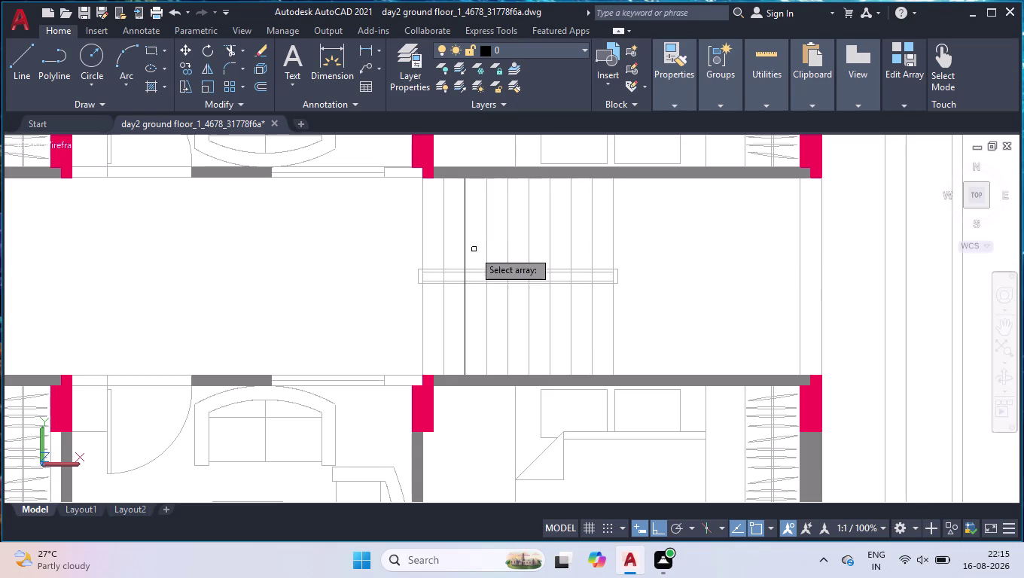
right_click(233, 257)
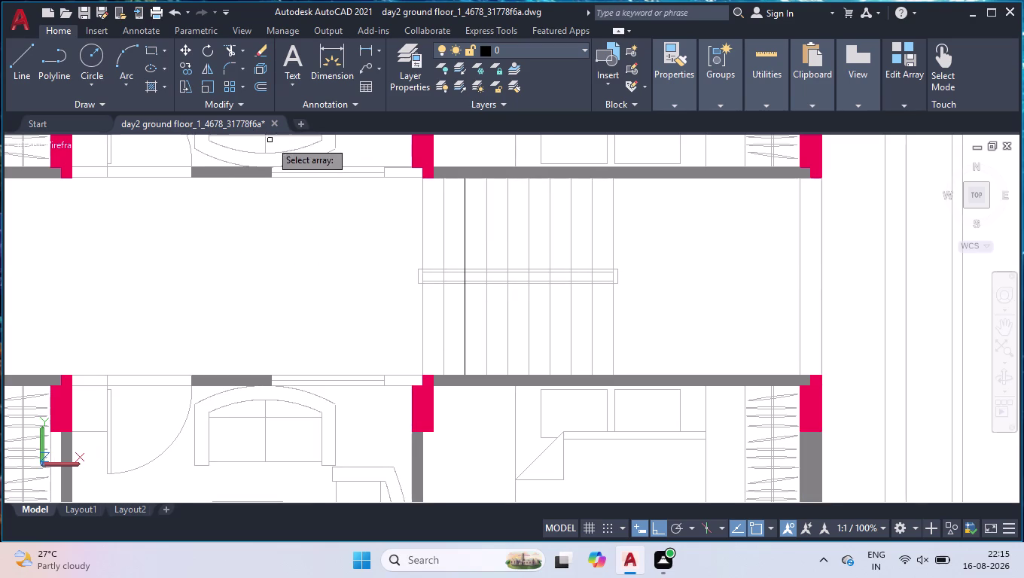
key(ctrl+q)
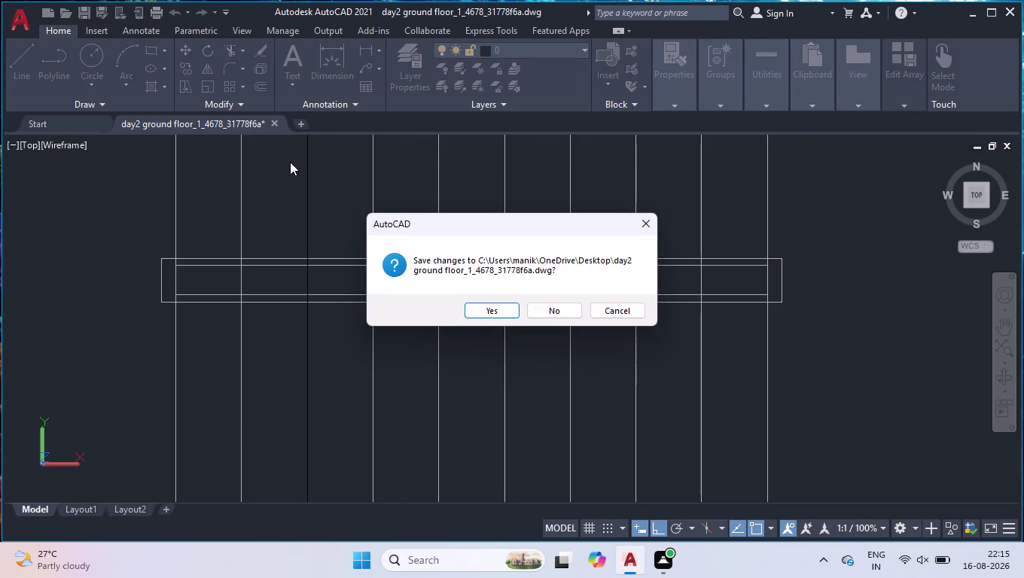
Cancel the save-changes prompt twice and zoom to review the flats and parking.
key(Return)
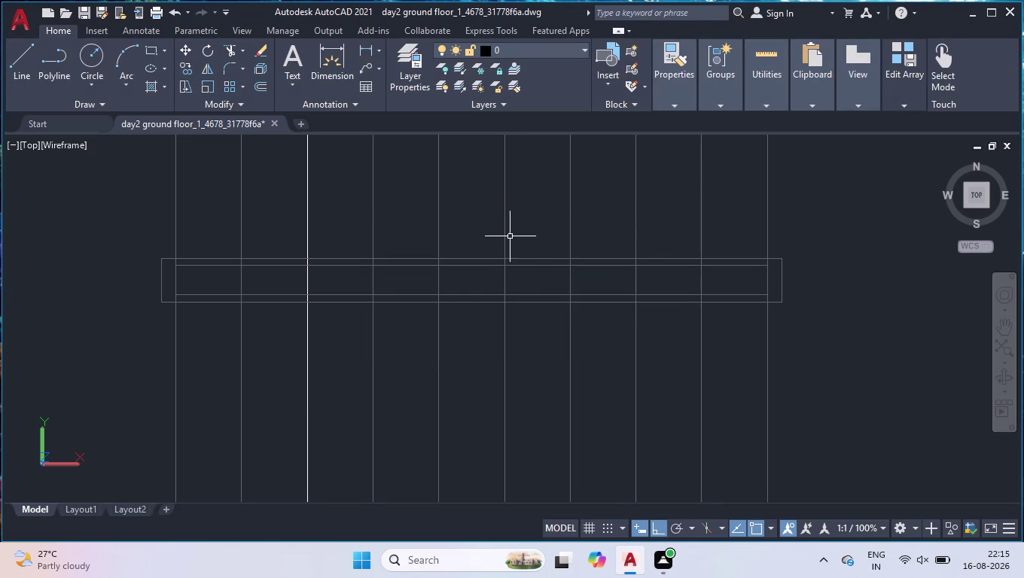
scroll(down, 3)
scroll(down, 3)
scroll(down, 3)
scroll(down, 3)
scroll(up, 3)
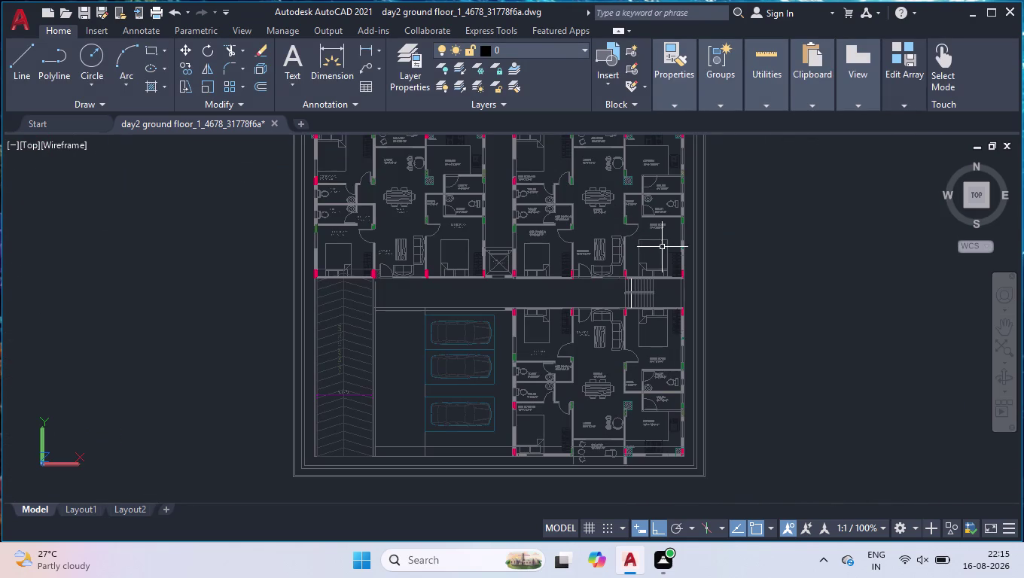
scroll(up, 3)
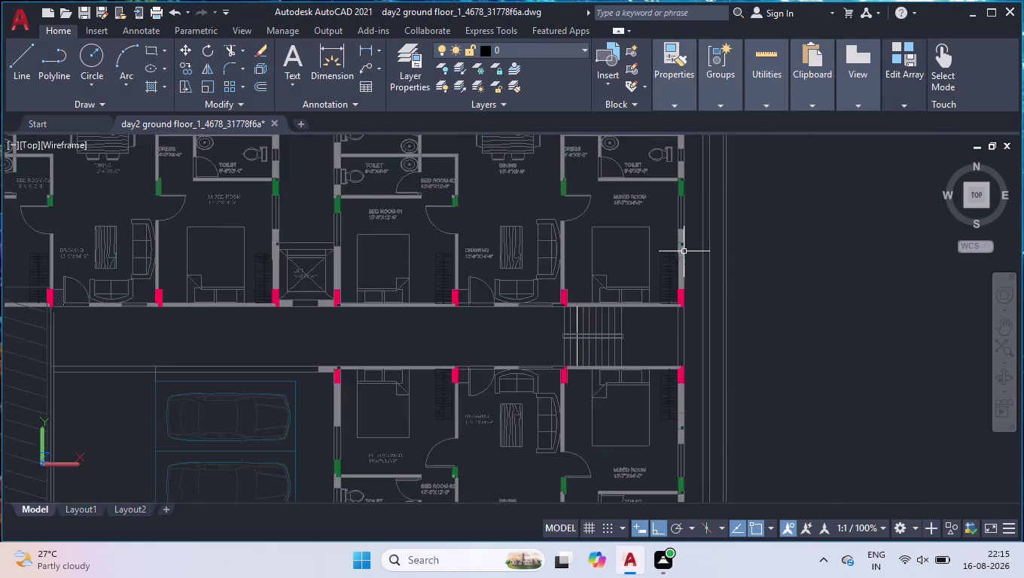
scroll(up, 3)
click(1013, 12)
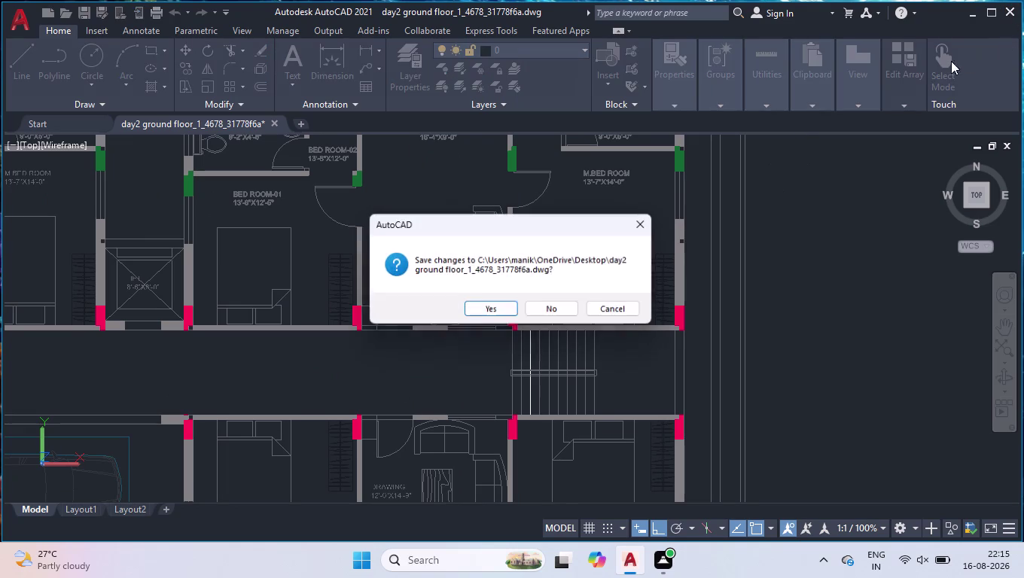
click(492, 311)
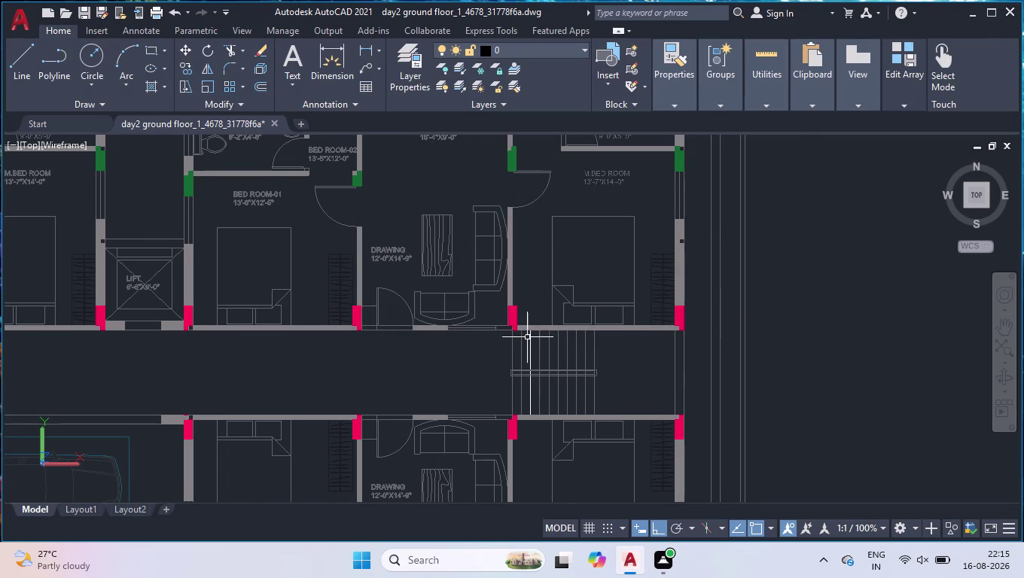
scroll(down, 3)
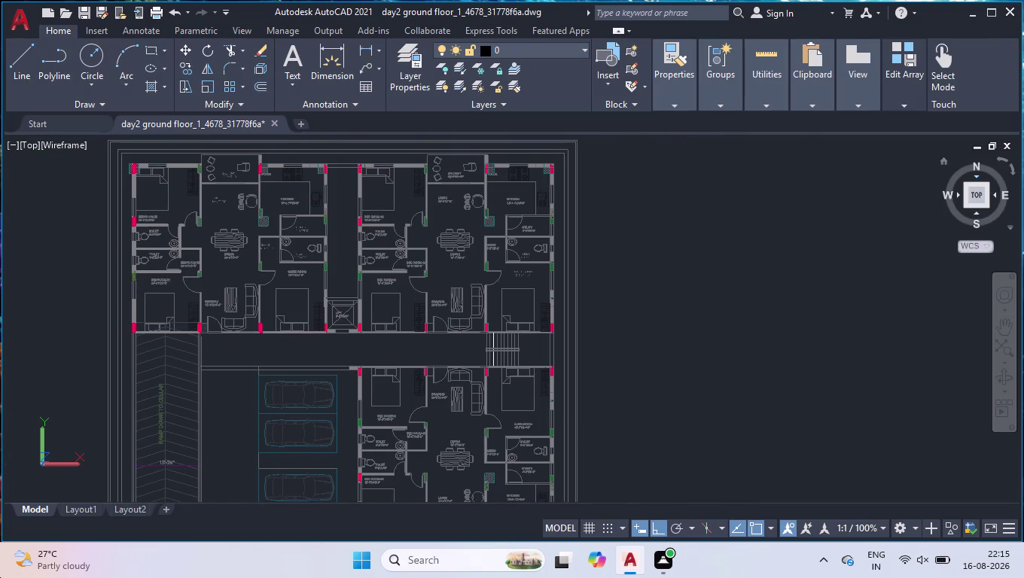